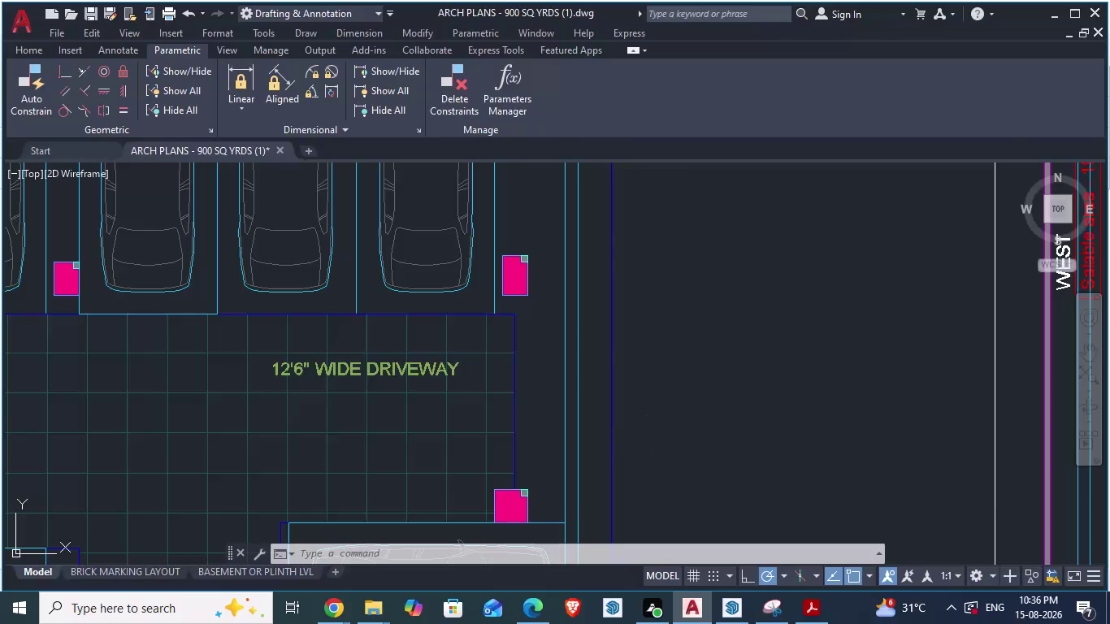
Glance at the SketchUp model, then return to the AutoCAD parking plan and zoom in.
key(alt+Tab)
key(alt+Tab)
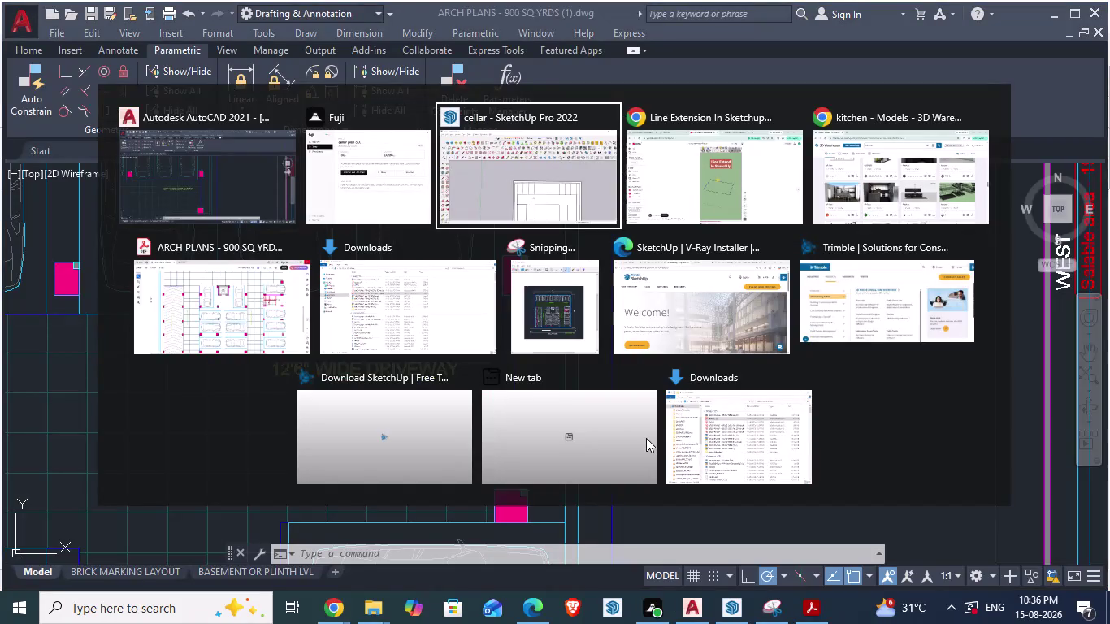
scroll(down, 3)
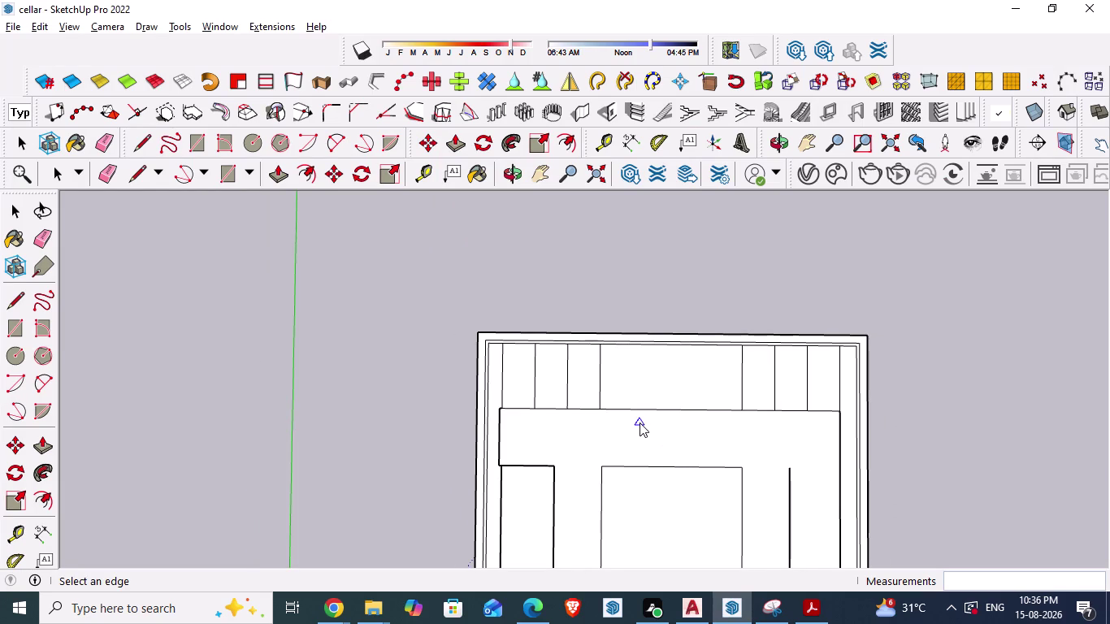
key(alt+Tab)
scroll(down, 3)
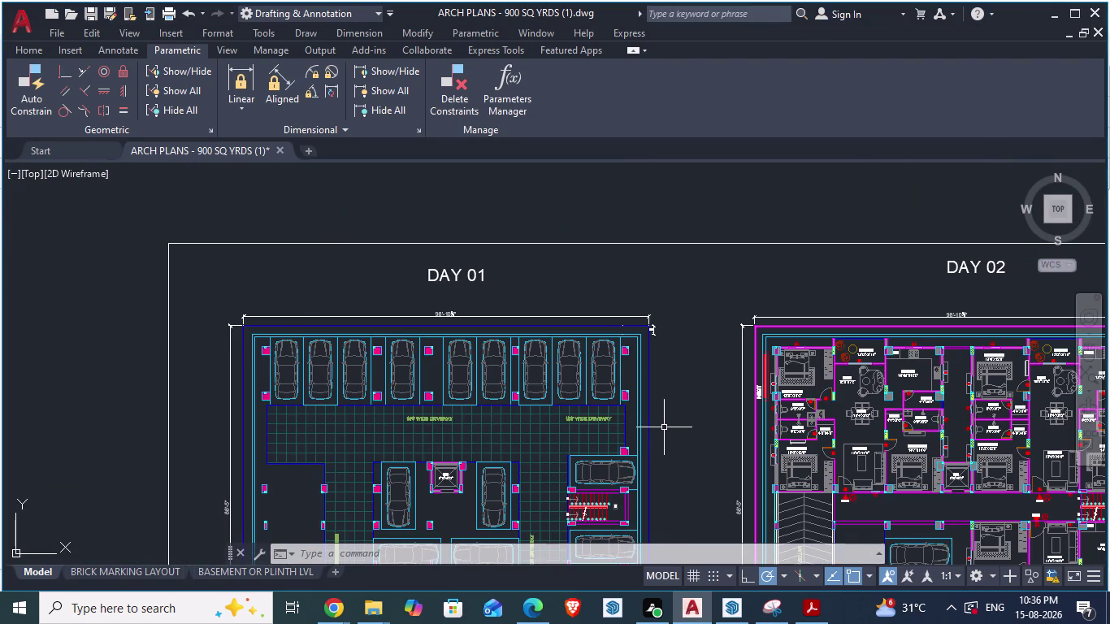
scroll(up, 3)
scroll(down, 3)
scroll(up, 3)
scroll(up, 3)
Read the 2'-0" bay gap with a DA aligned dimension, then return to SketchUp.
text(d)
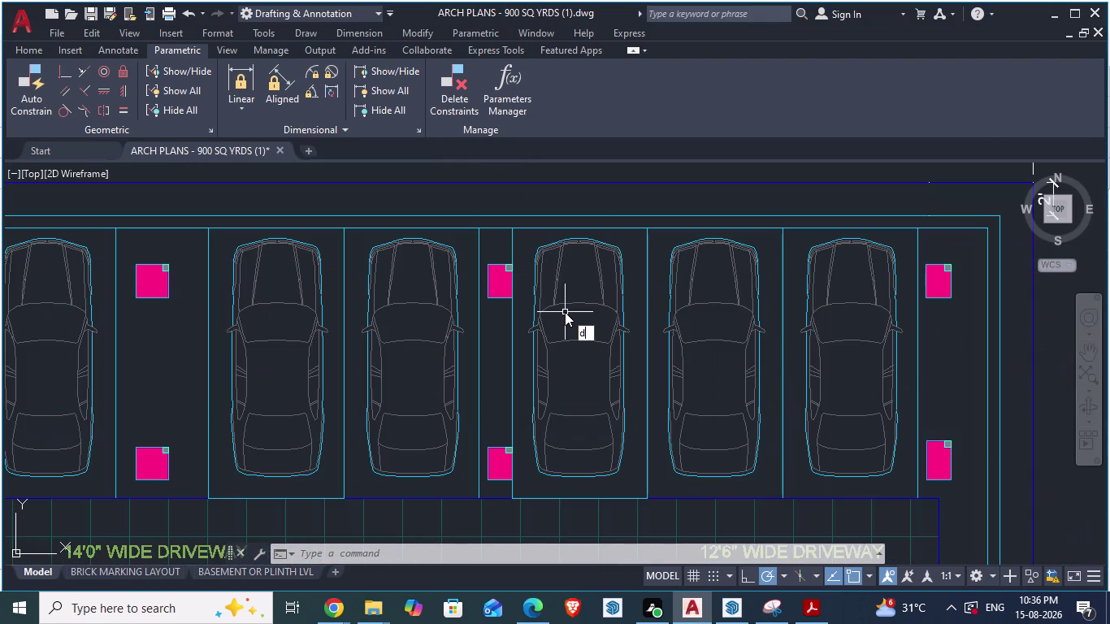
text(a)
key(Return)
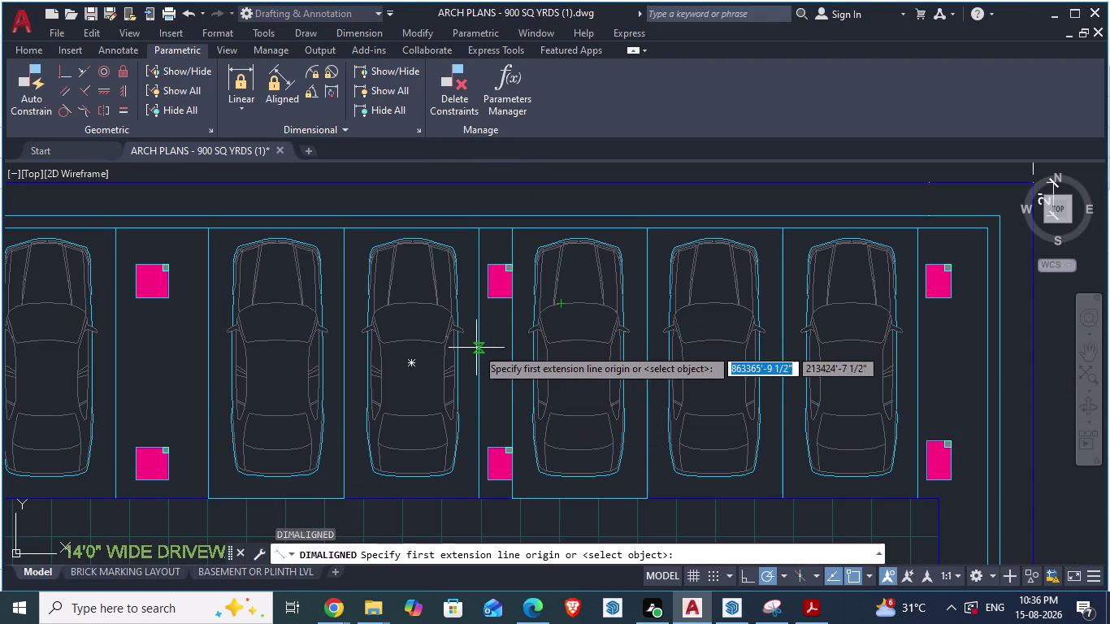
click(476, 348)
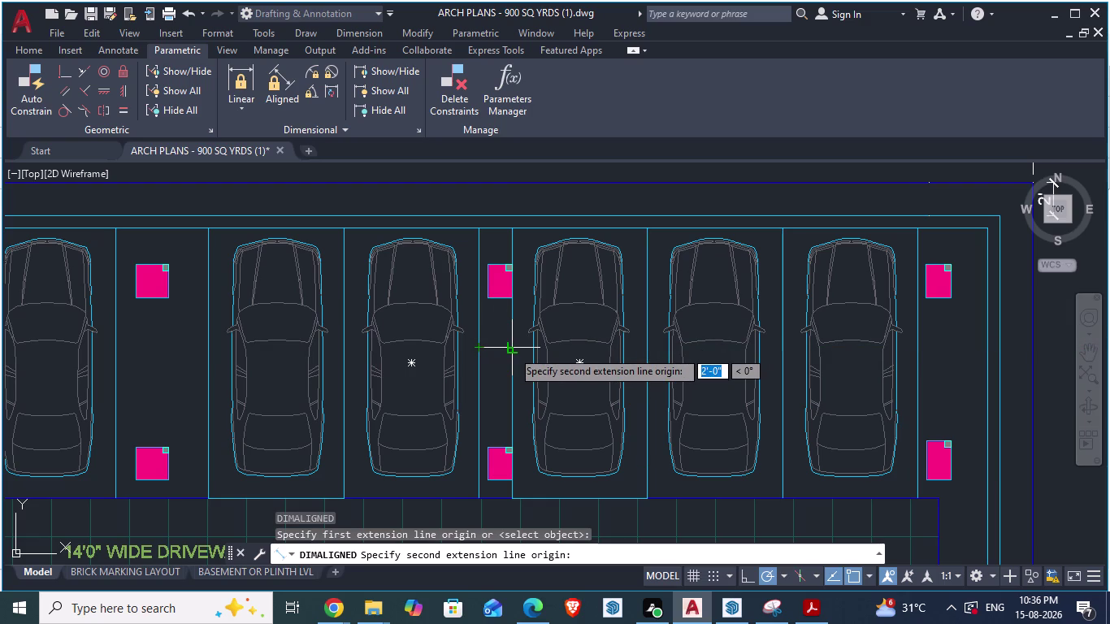
key(Escape)
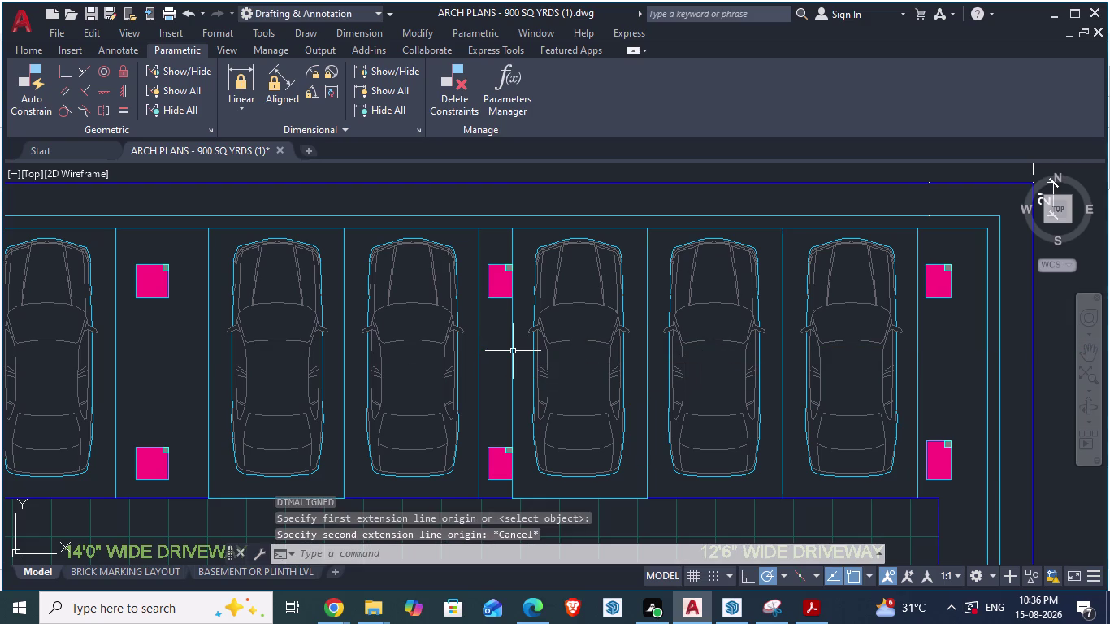
key(alt+Tab)
Inspect the bay dividing line and bay faces by selecting them, then clear the selection.
scroll(up, 3)
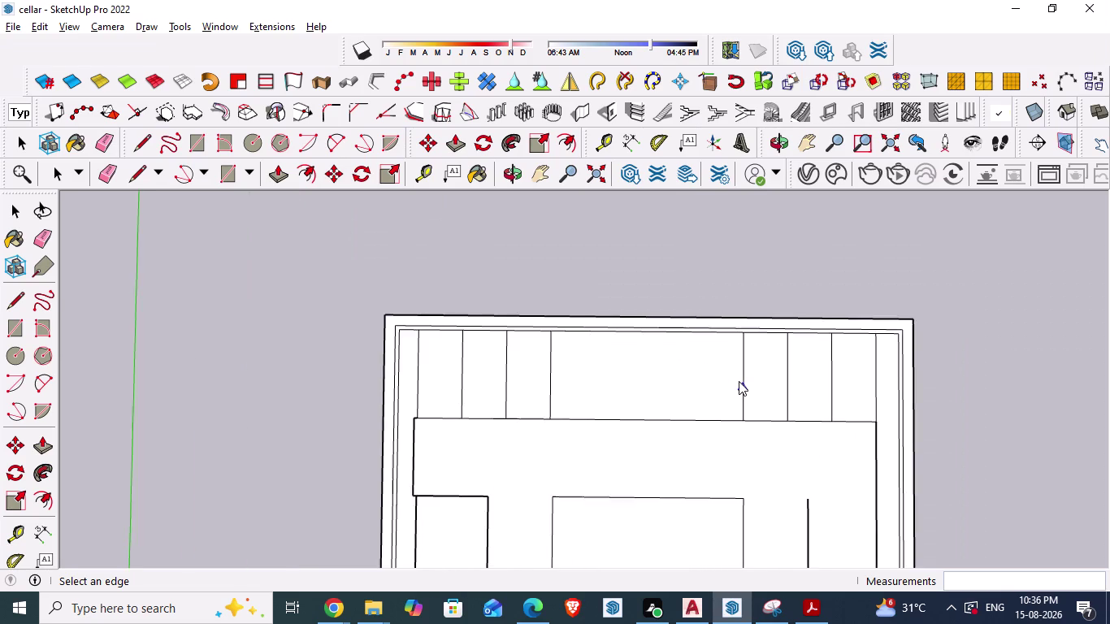
scroll(up, 3)
key(Escape)
click(744, 382)
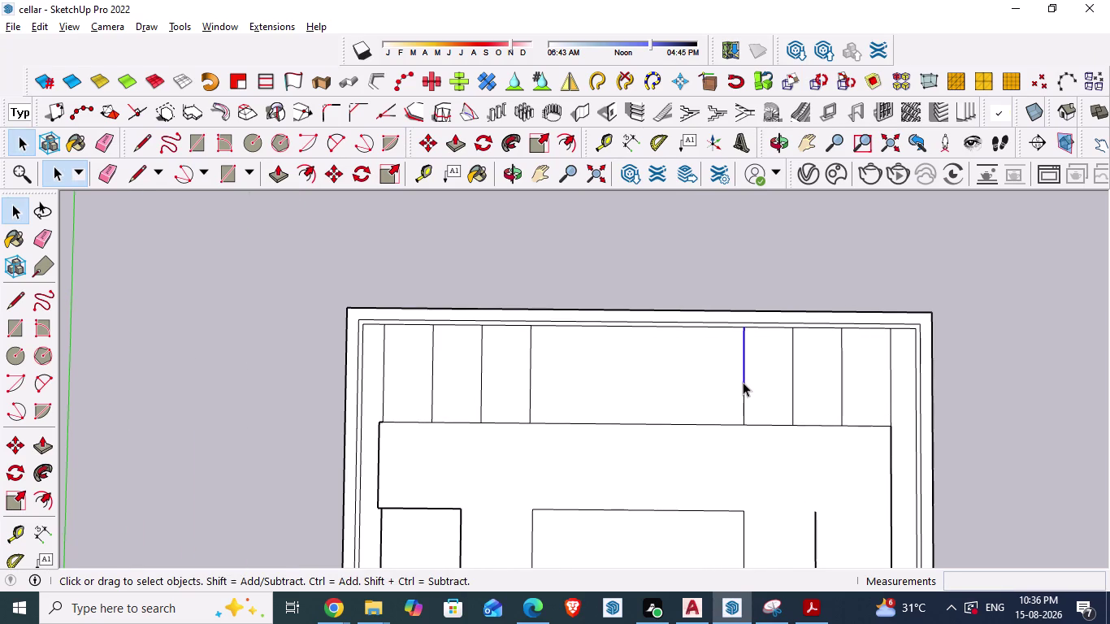
click(744, 400)
click(790, 359)
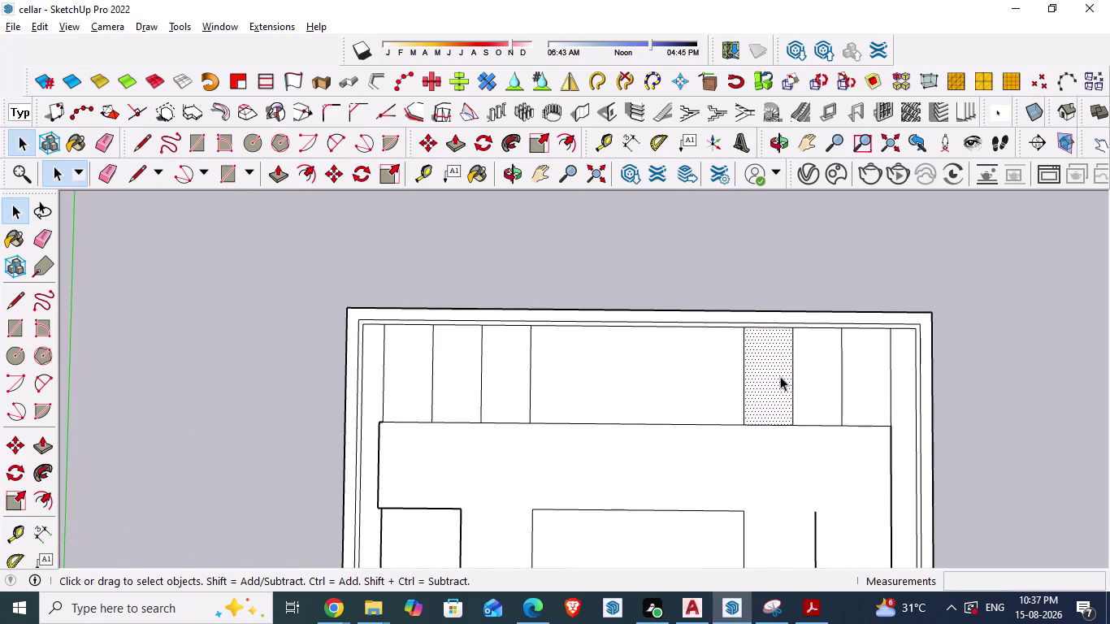
click(713, 384)
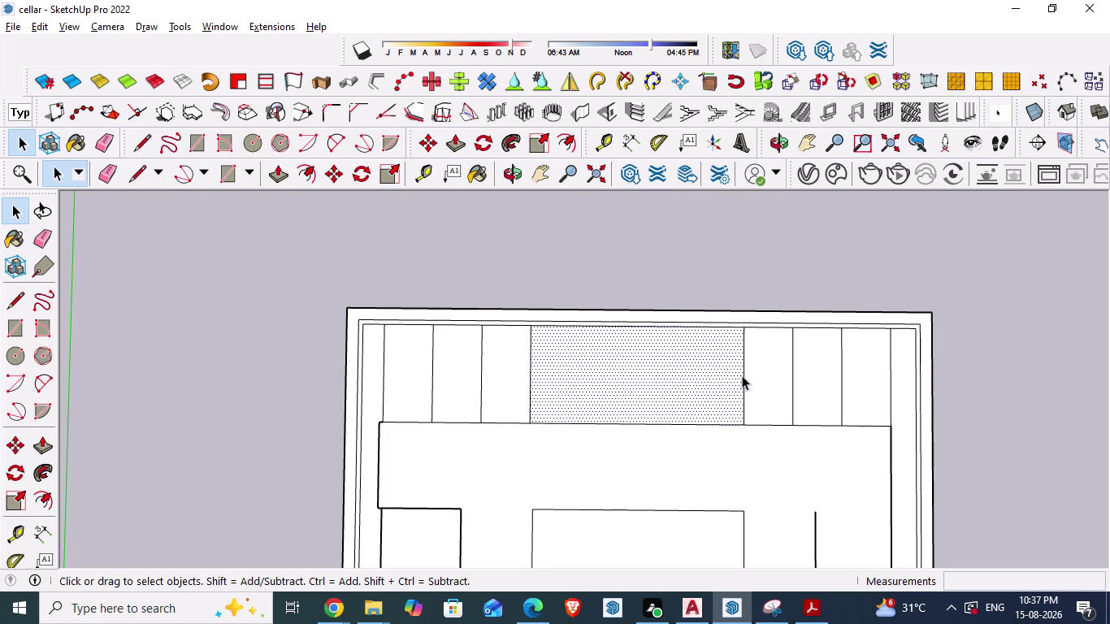
scroll(up, 3)
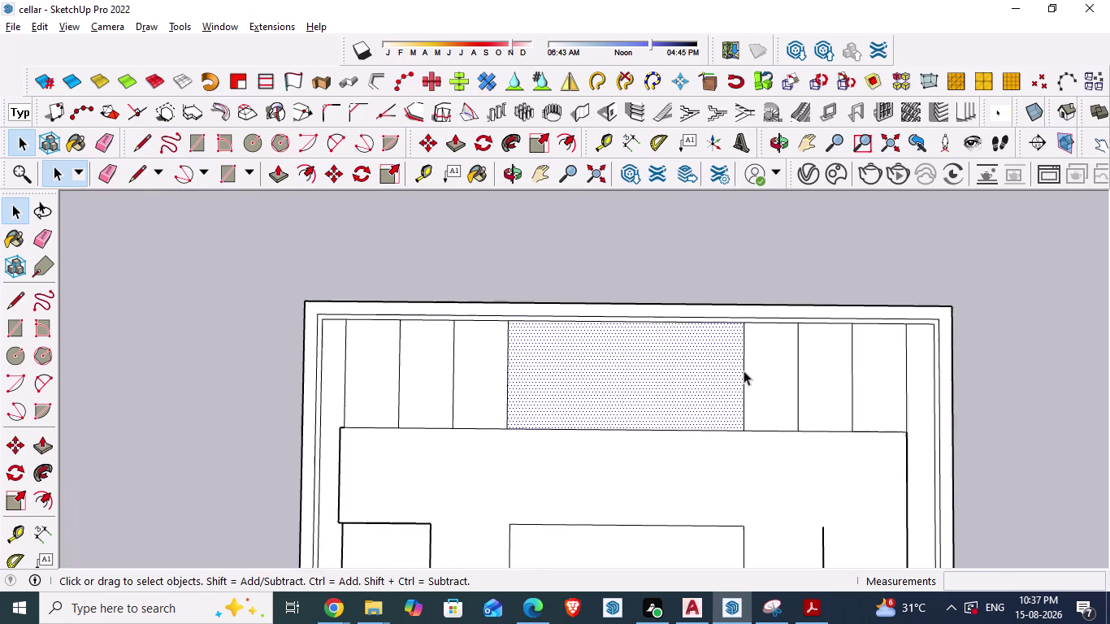
scroll(up, 3)
scroll(up, 3)
key(Escape)
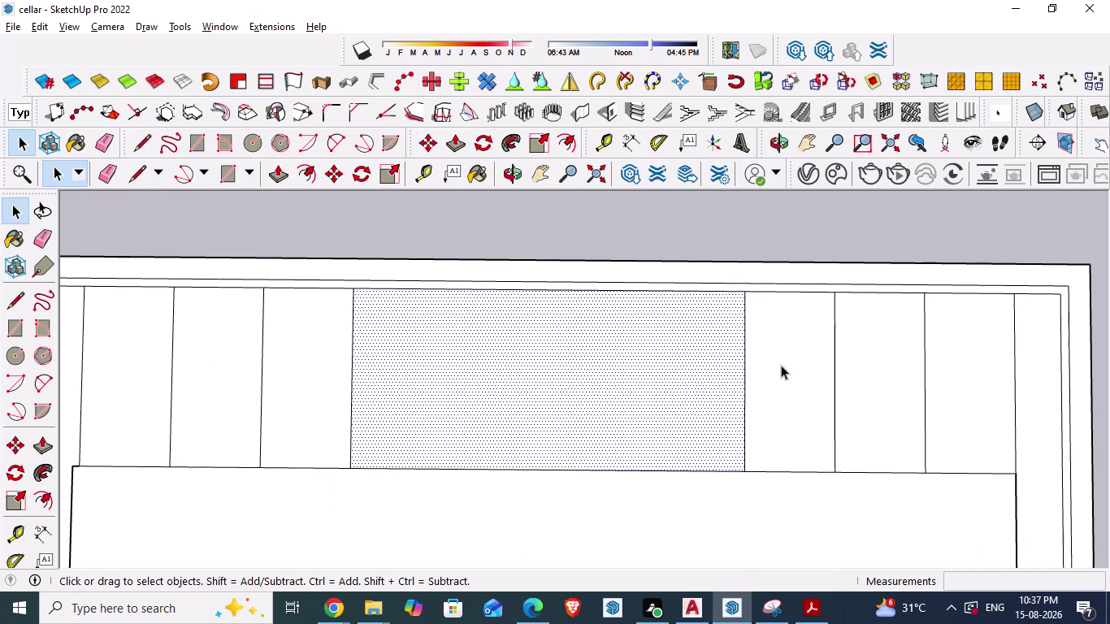
click(788, 230)
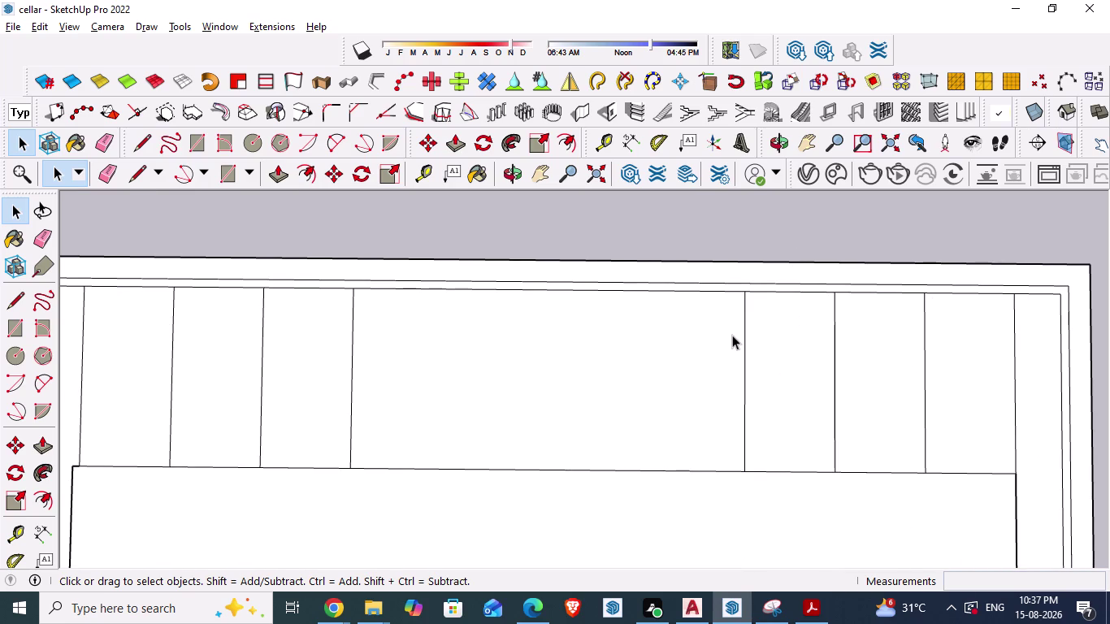
Draw a 2' line out from the bay dividing line.
key(l)
key(Return)
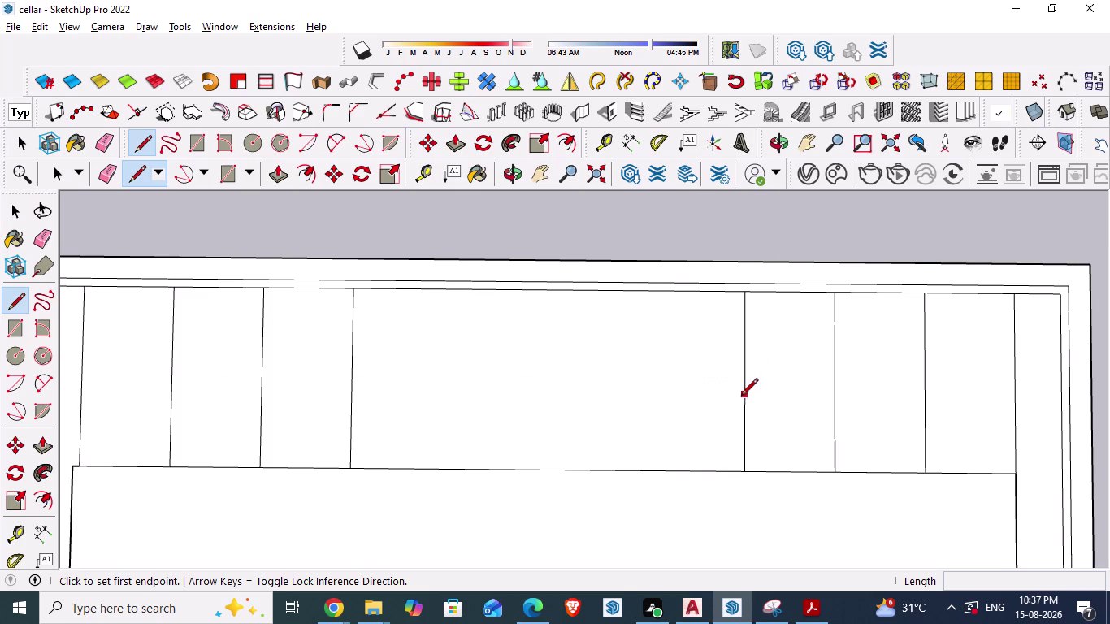
click(745, 404)
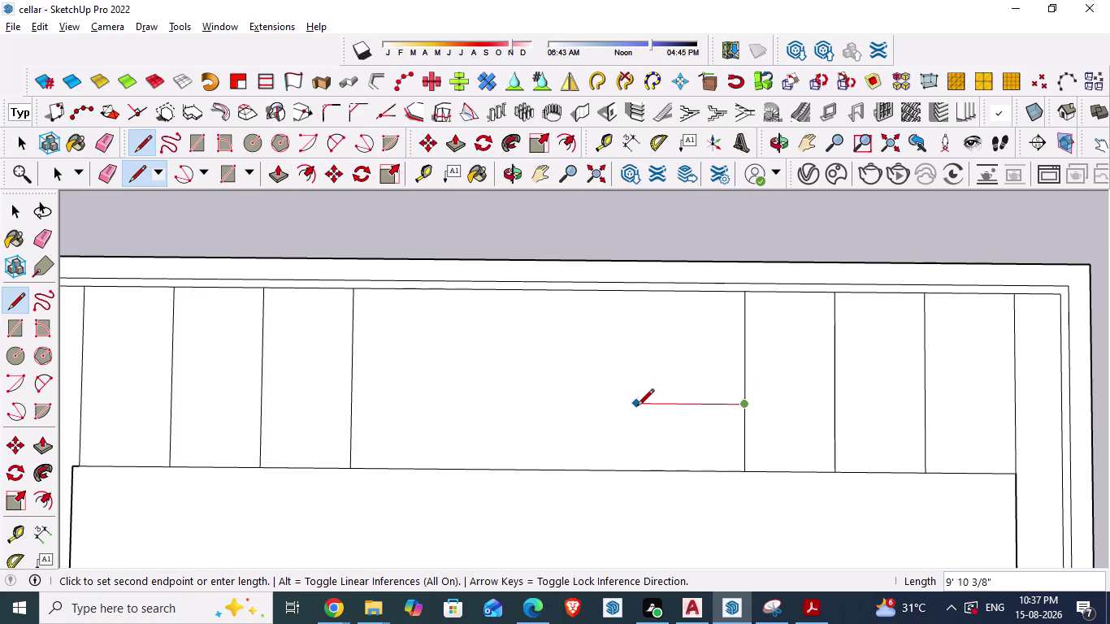
text(2')
key(Return)
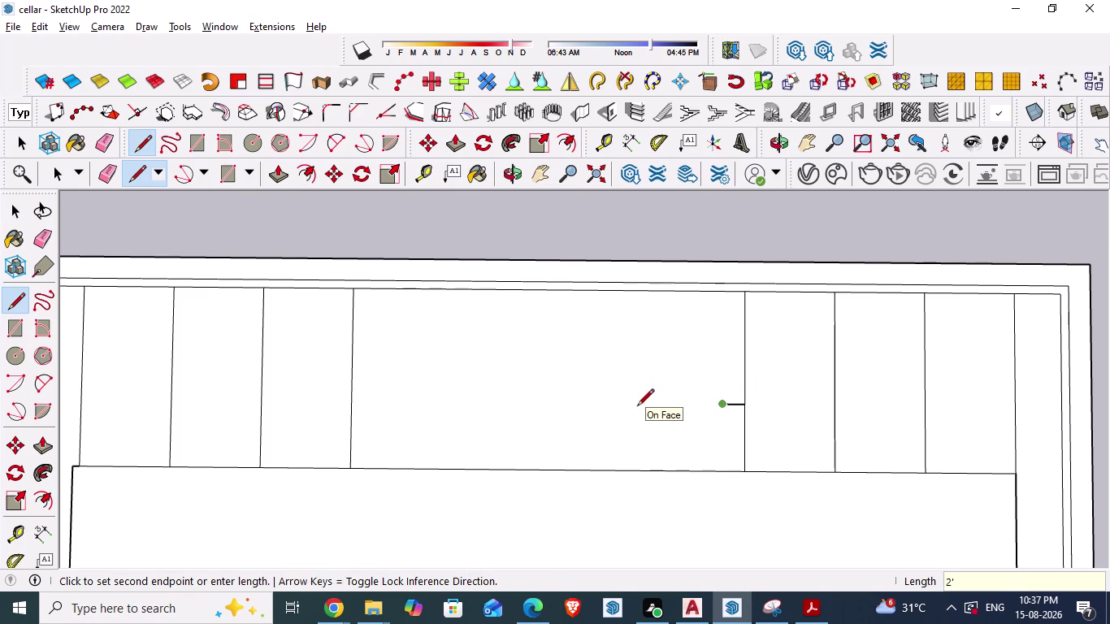
key(Escape)
Draw a vertical dividing line from the 2' stub's end to the bay's top edge.
scroll(up, 3)
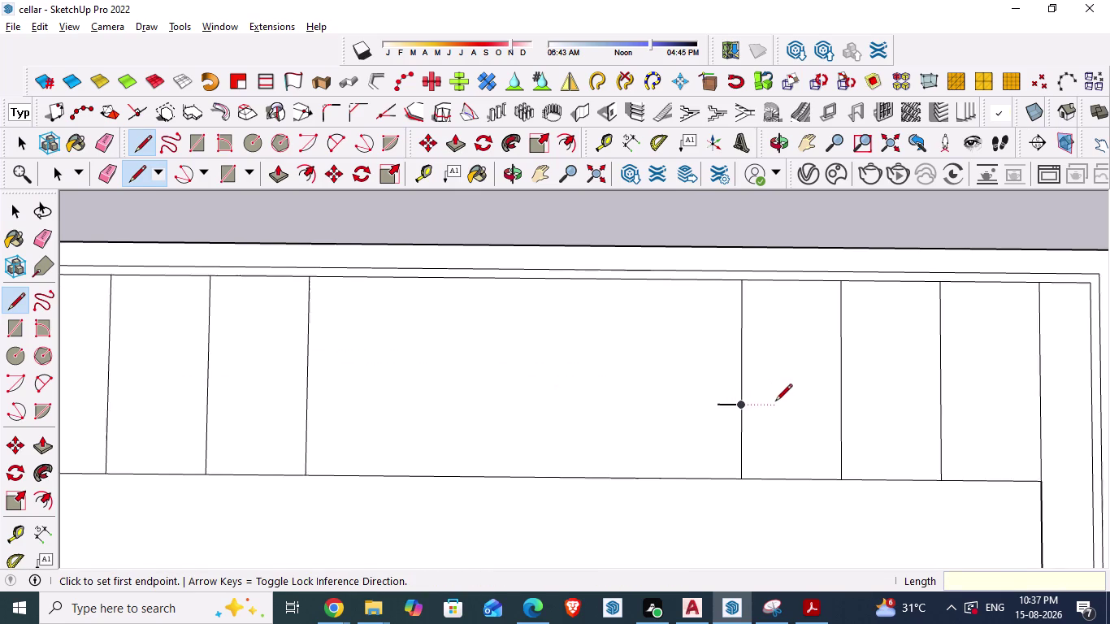
scroll(up, 3)
key(l)
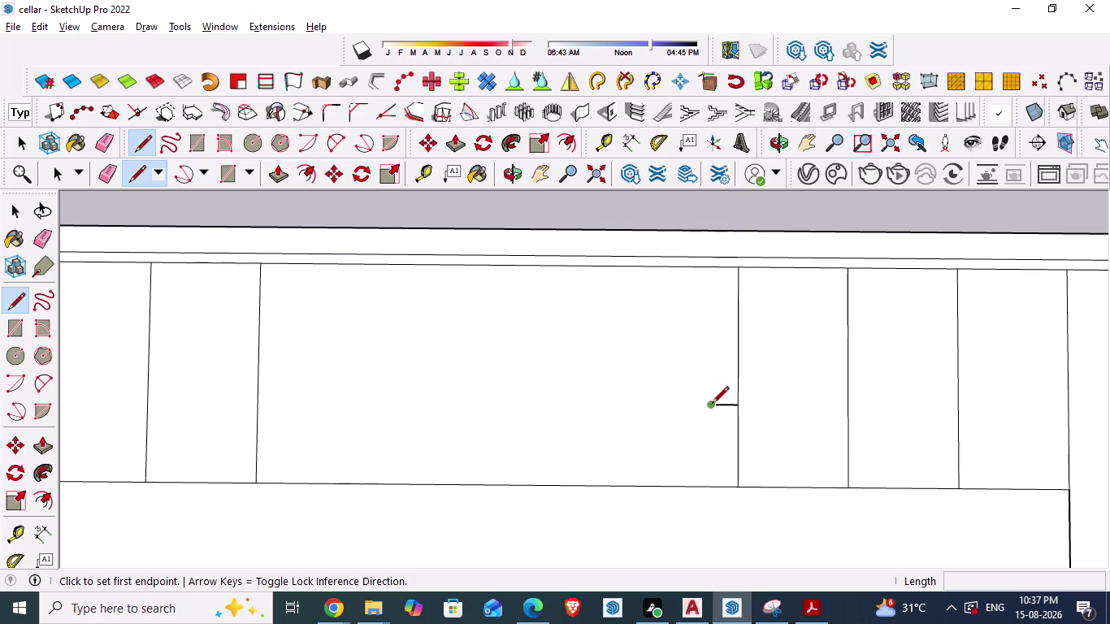
click(704, 270)
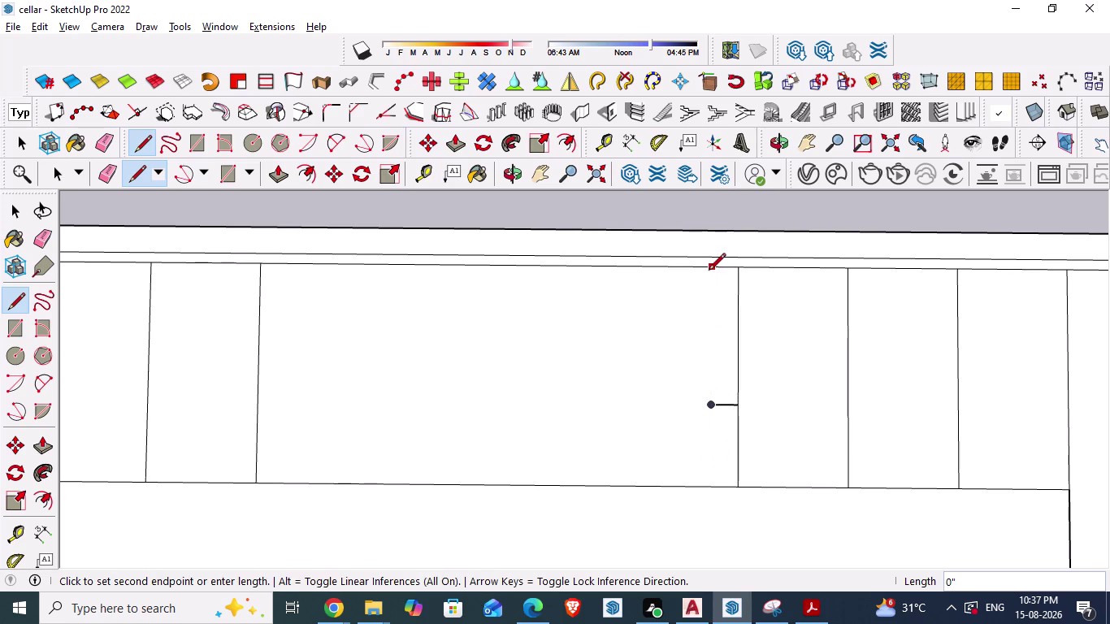
scroll(up, 3)
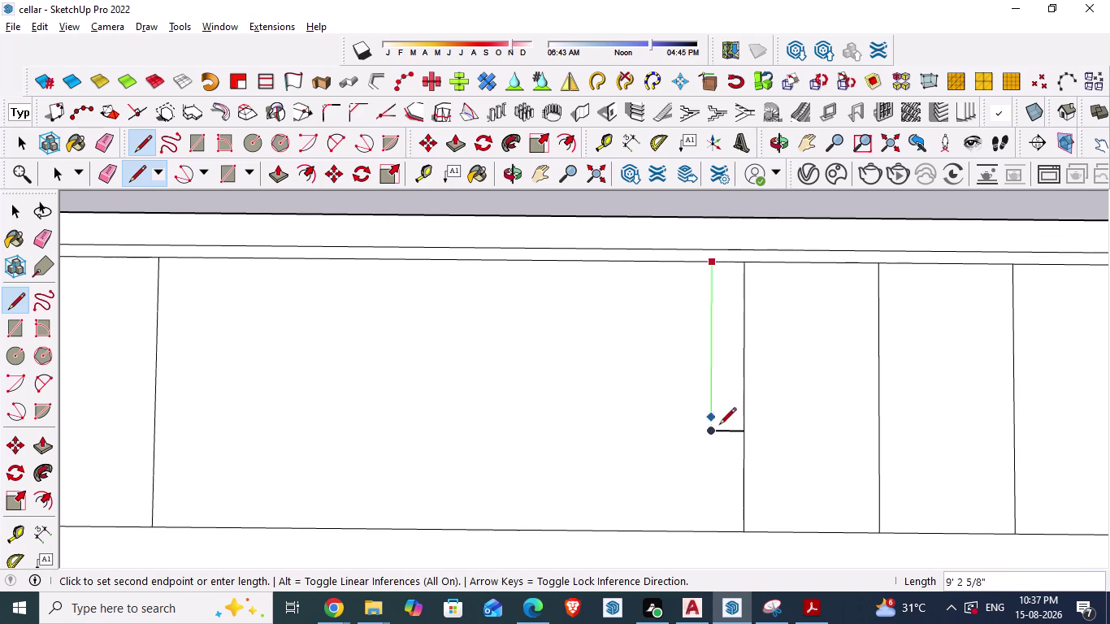
click(708, 529)
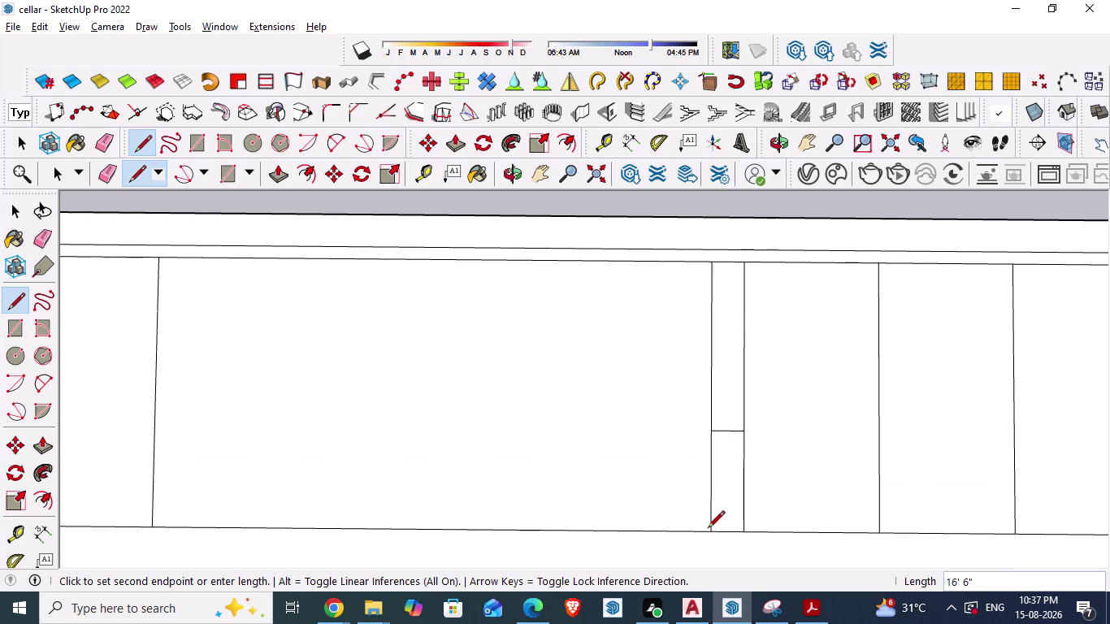
key(Escape)
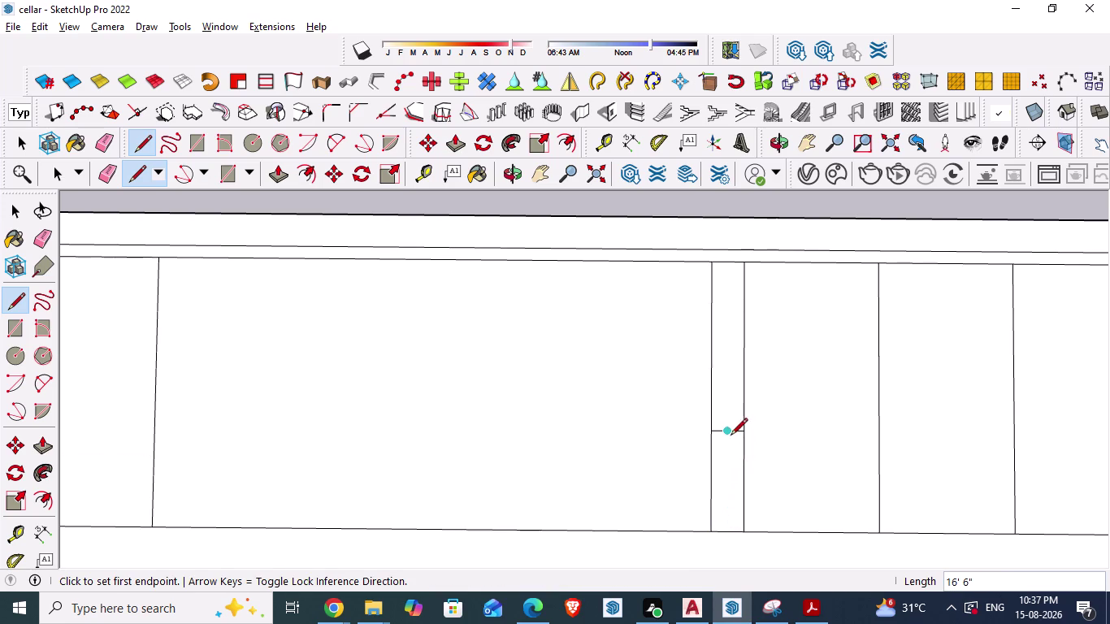
Delete the leftover short stub line and save the model.
key(space)
click(723, 431)
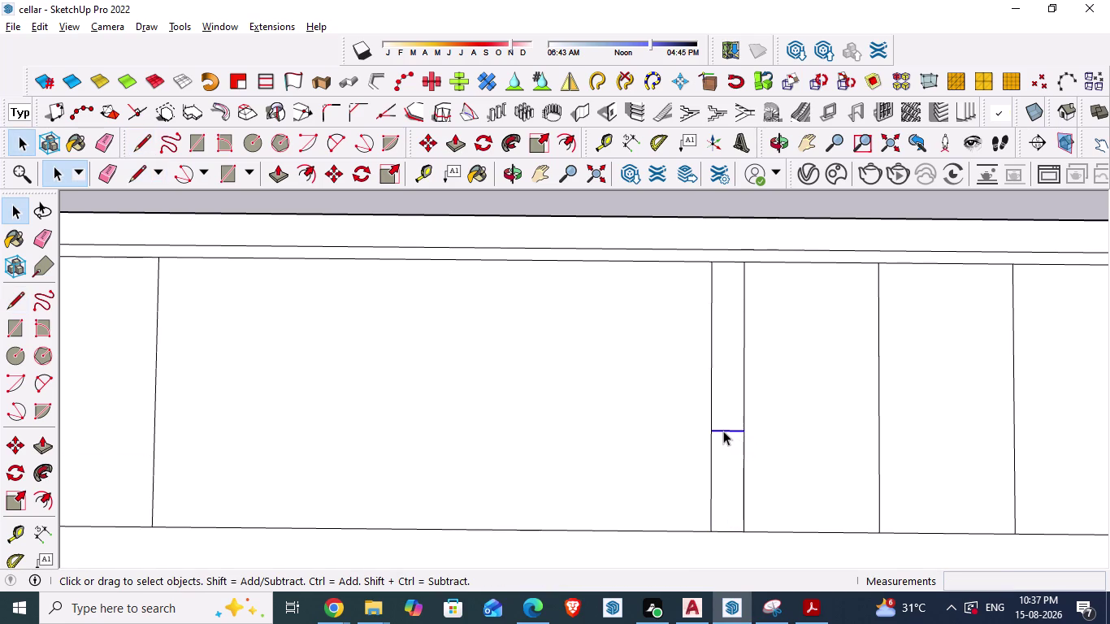
key(Delete)
scroll(down, 3)
scroll(down, 3)
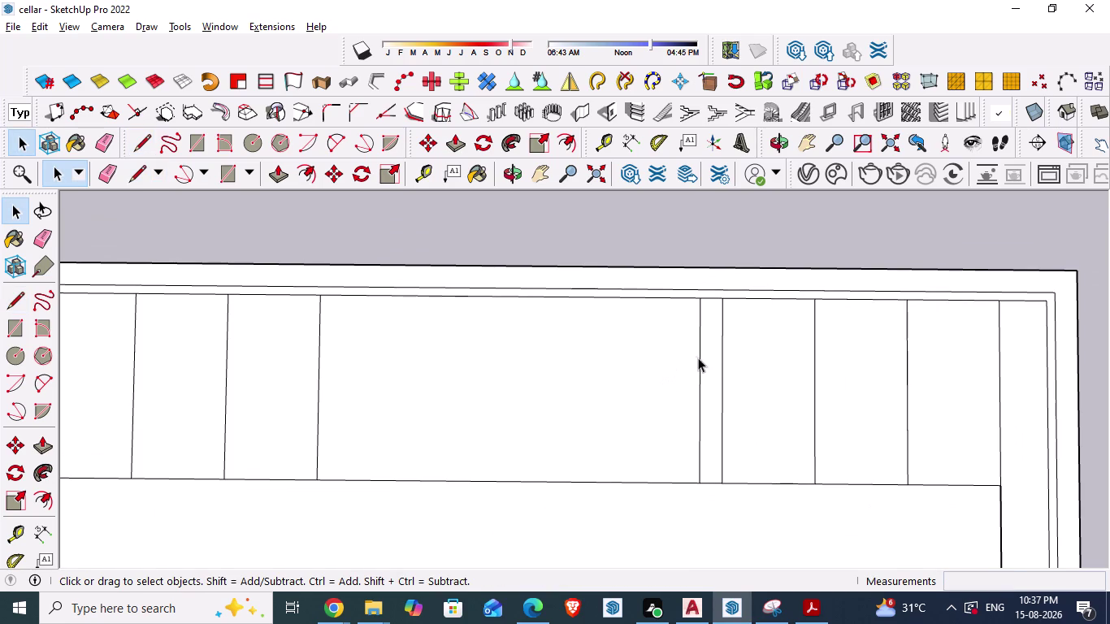
key(ctrl+s)
In AutoCAD, pick the first aligned-dimension point on the top-row bay line, then return to SketchUp.
key(alt+Tab)
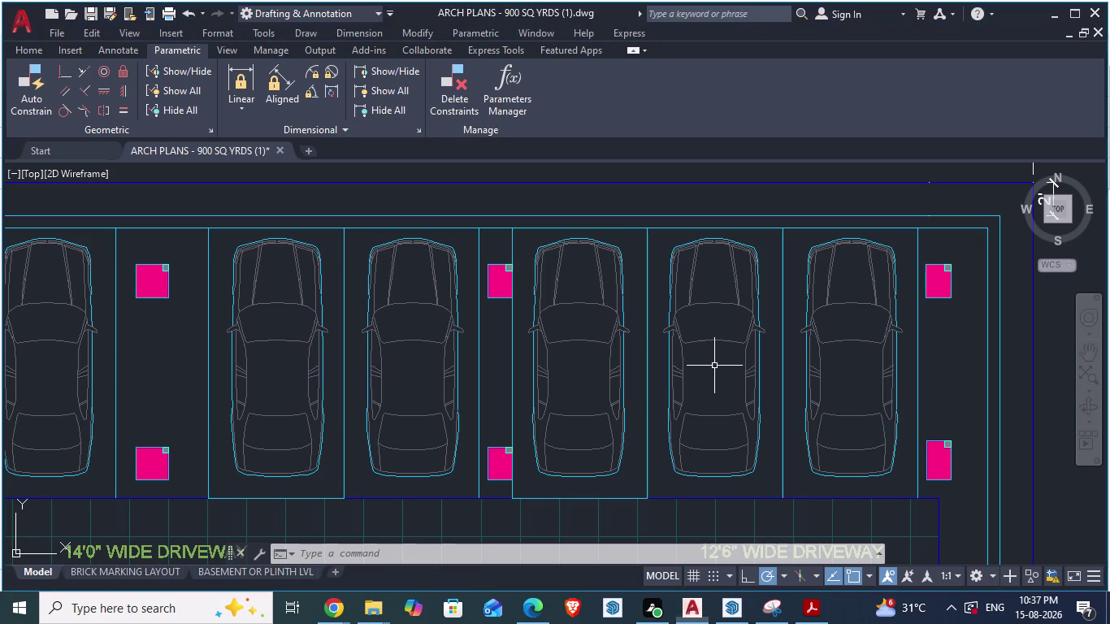
scroll(down, 3)
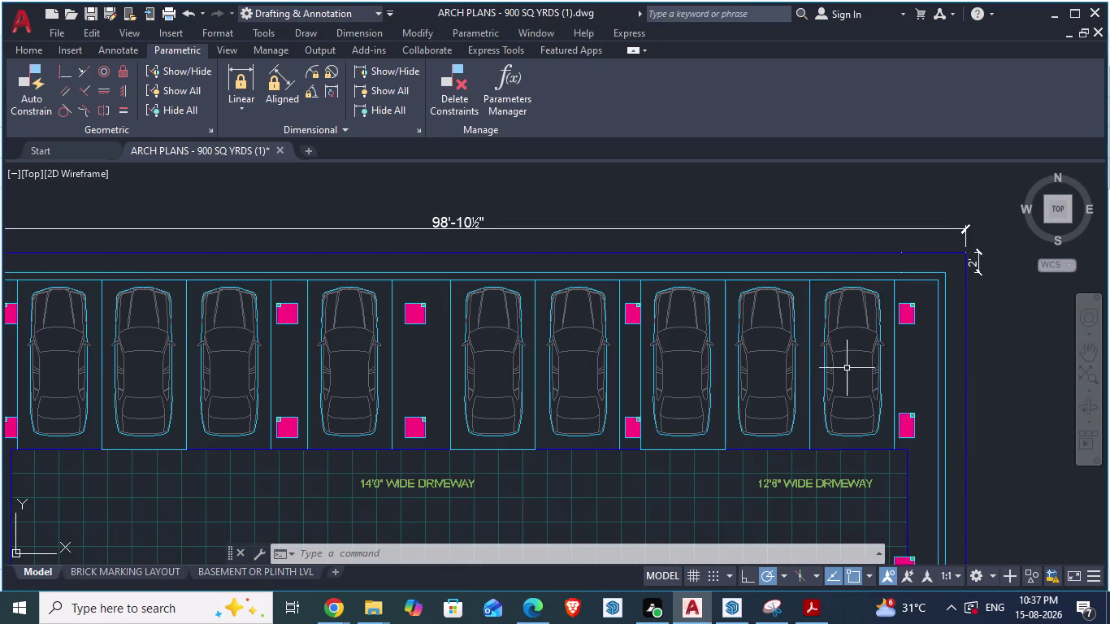
scroll(up, 3)
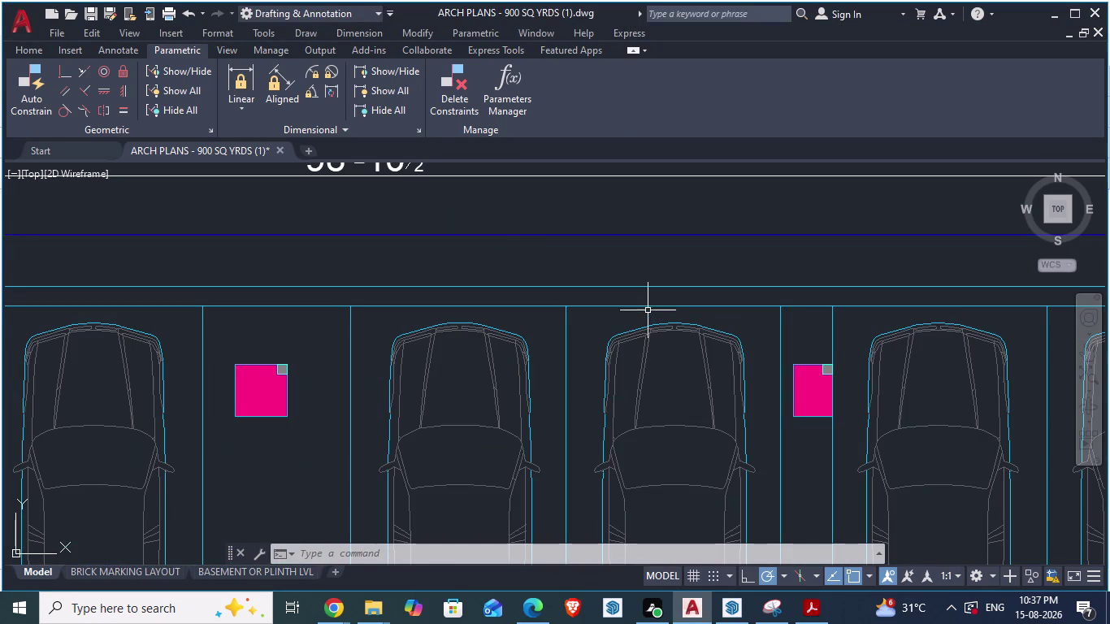
scroll(down, 3)
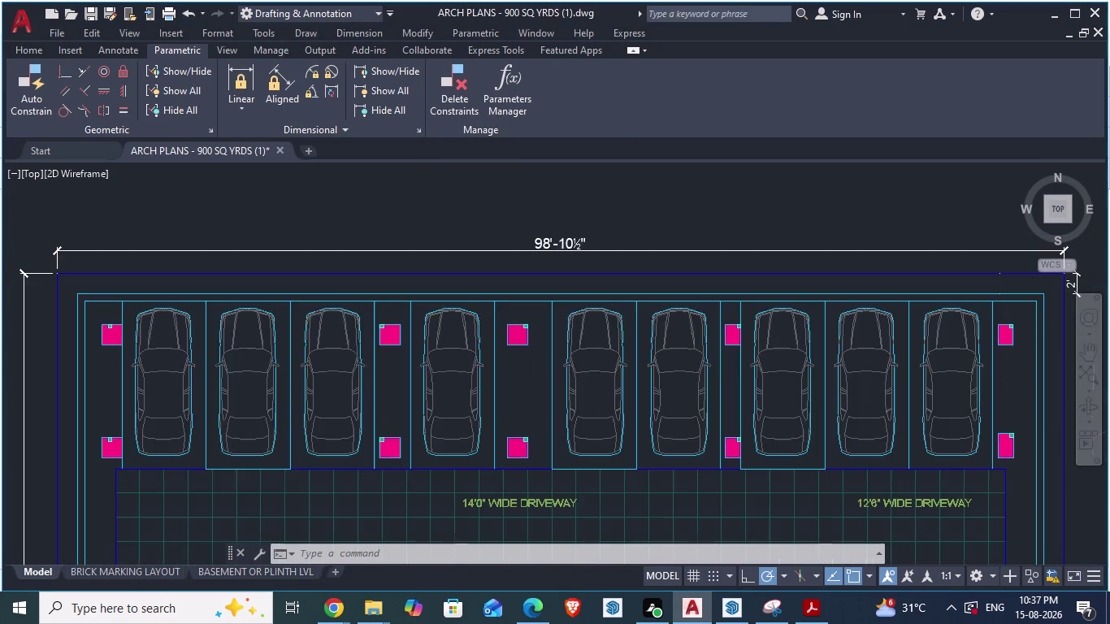
key(d)
key(a)
key(Return)
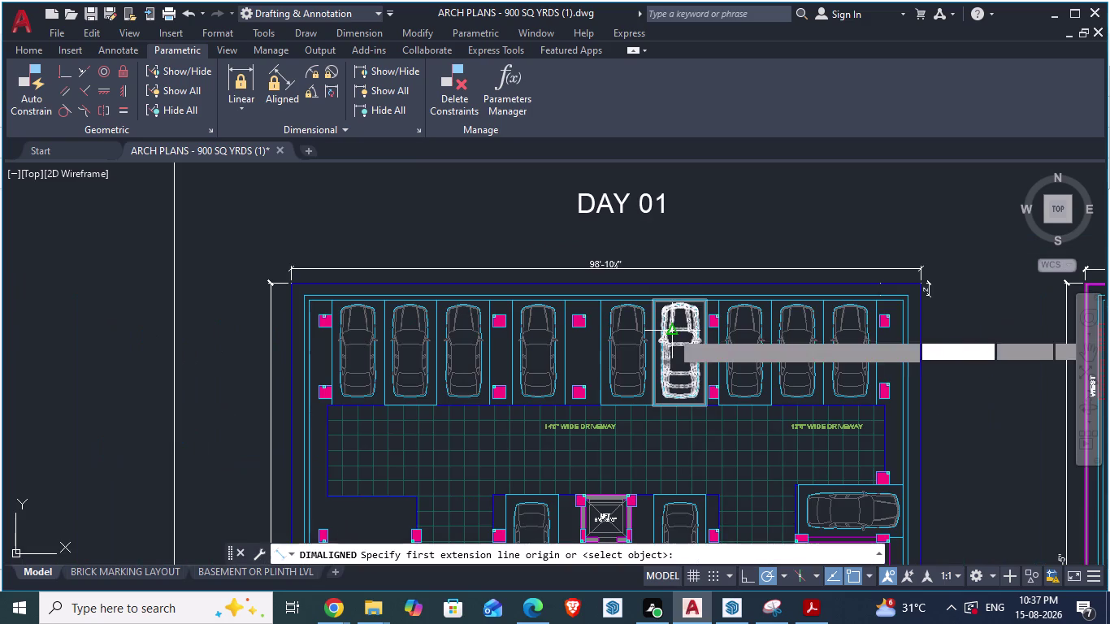
scroll(up, 3)
click(551, 261)
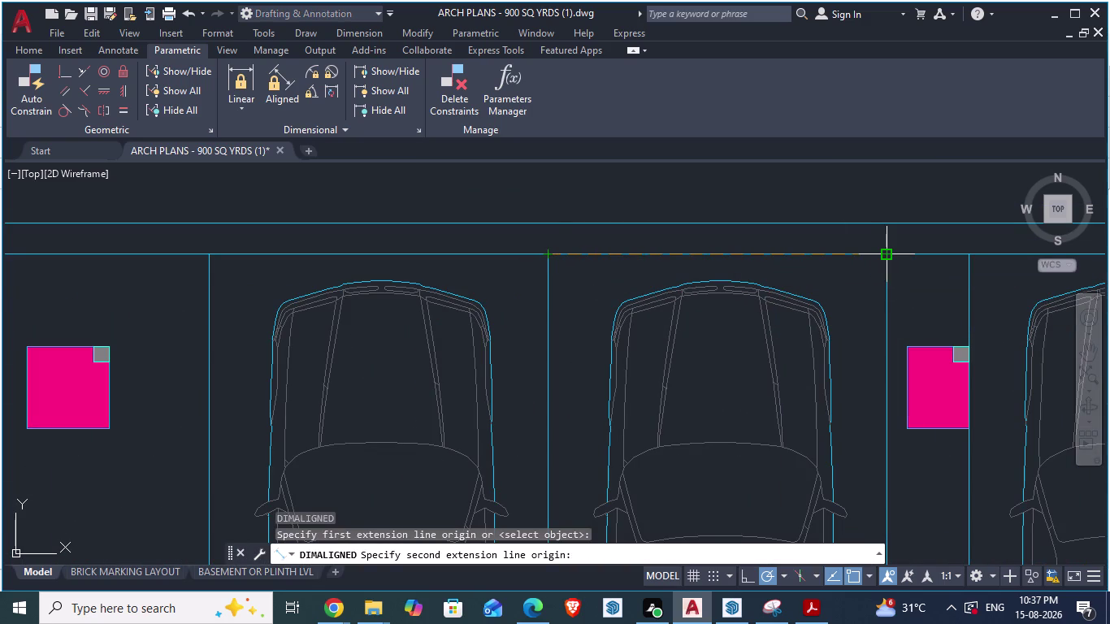
key(alt+Tab)
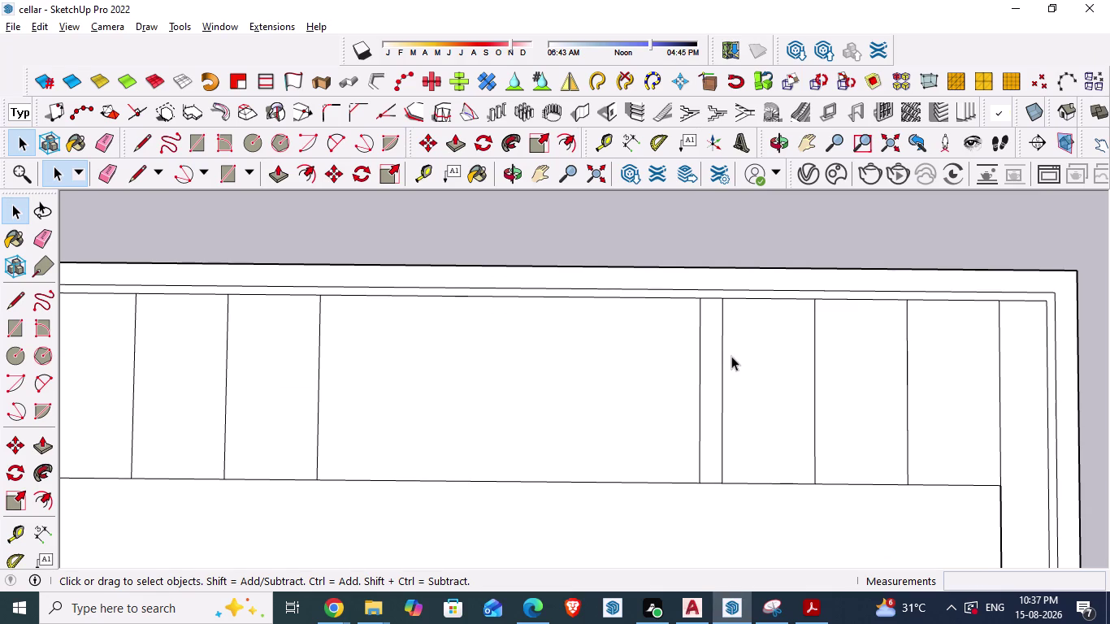
Place two Tape Measure guides, each offset 8'3", leftward from the bay line.
key(t)
key(Return)
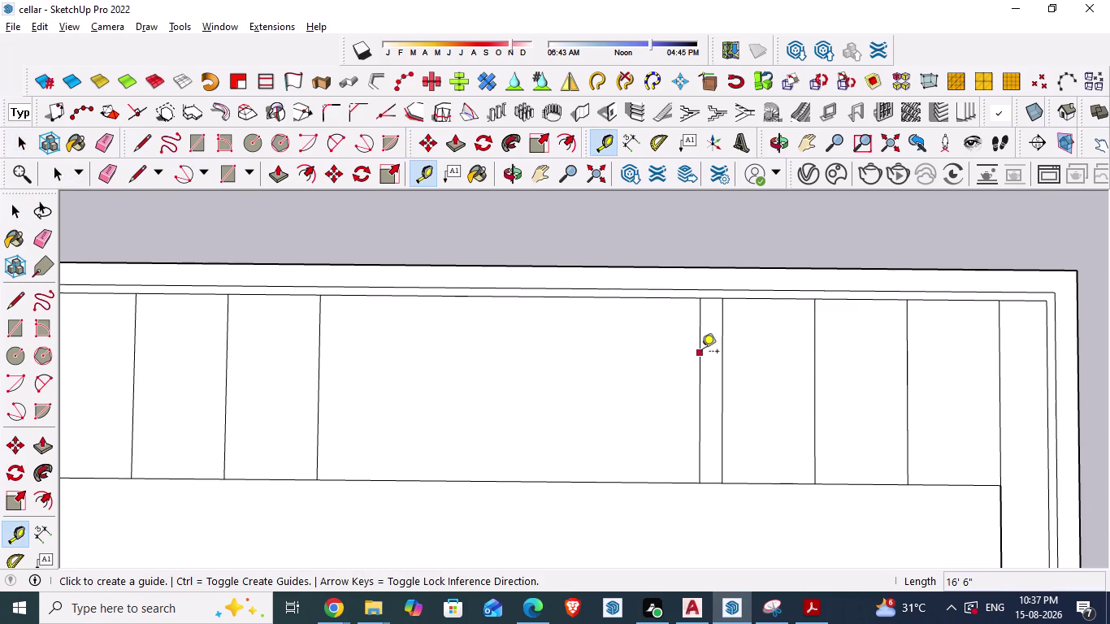
click(701, 353)
text(8)
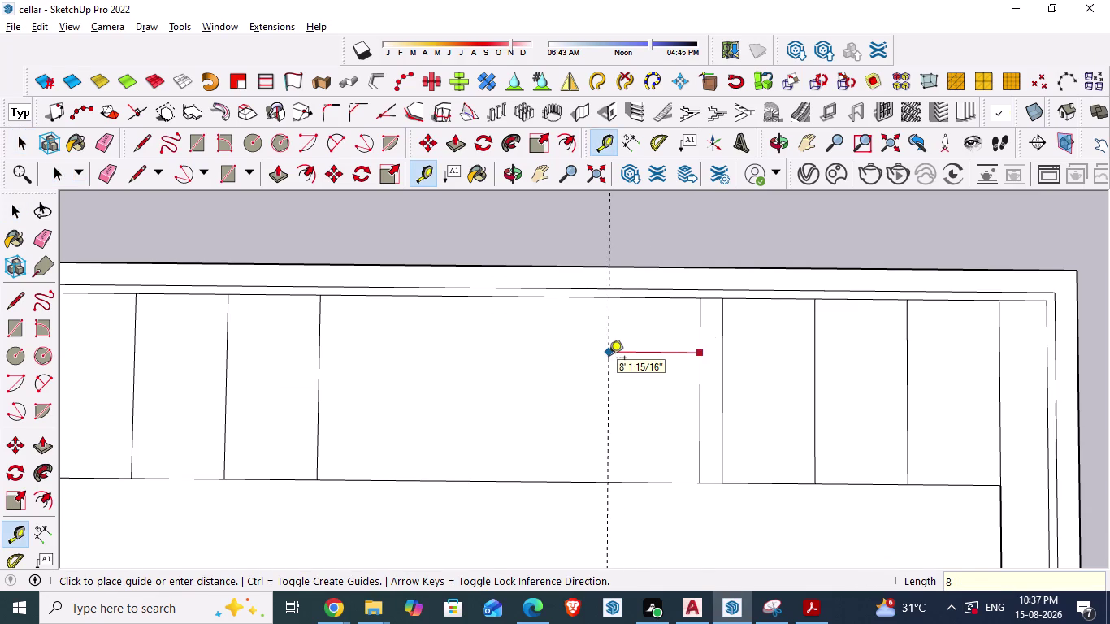
text('3)
key(shift+quotedbl)
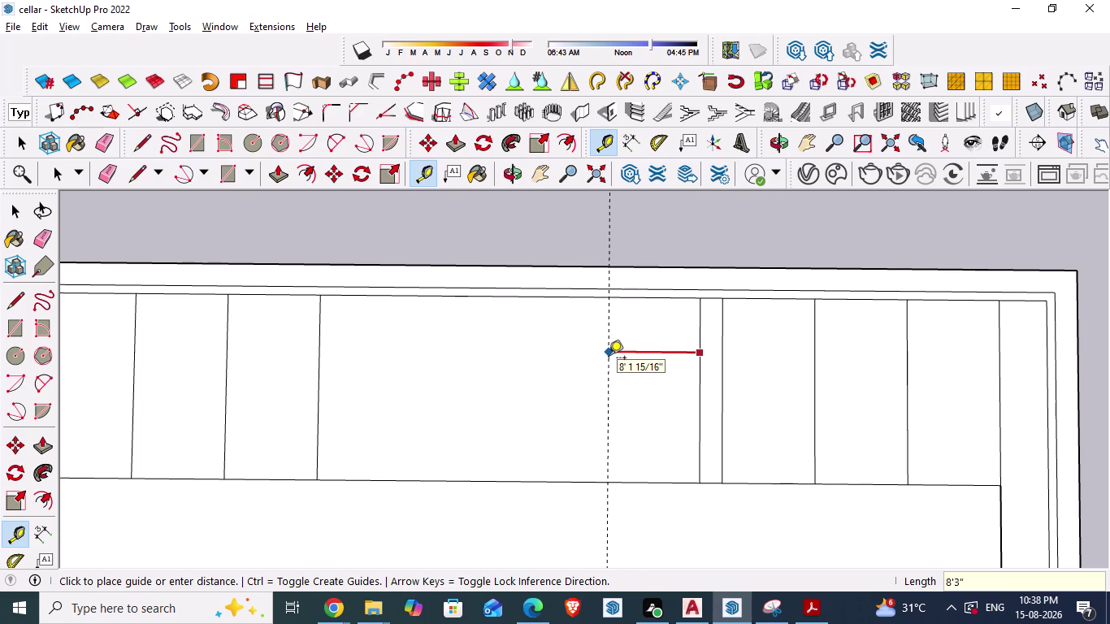
key(Return)
click(607, 360)
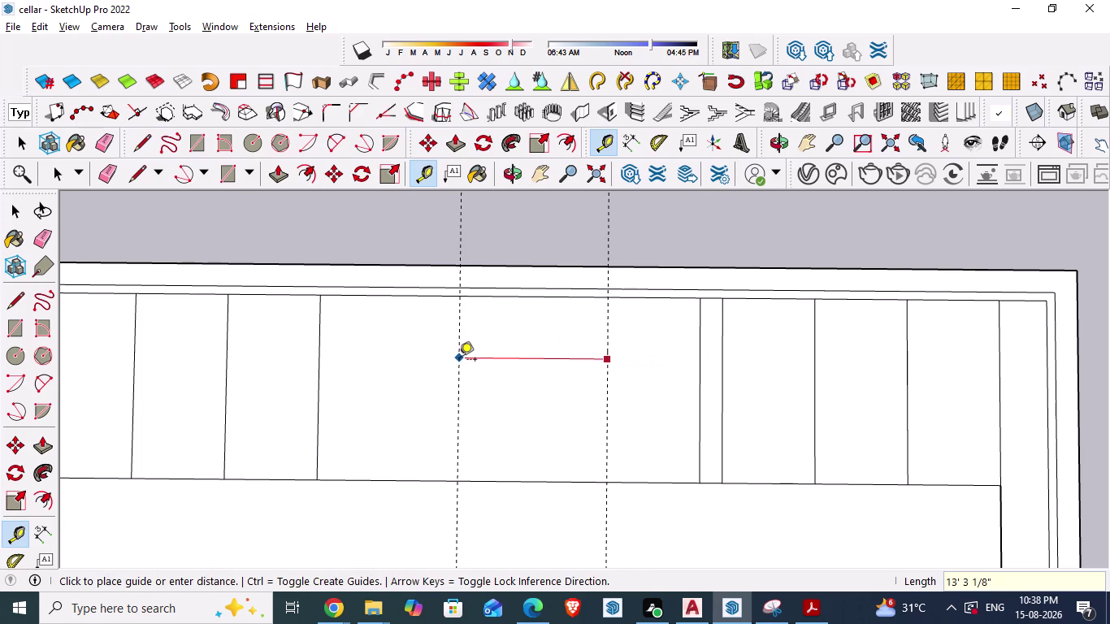
text(8'3)
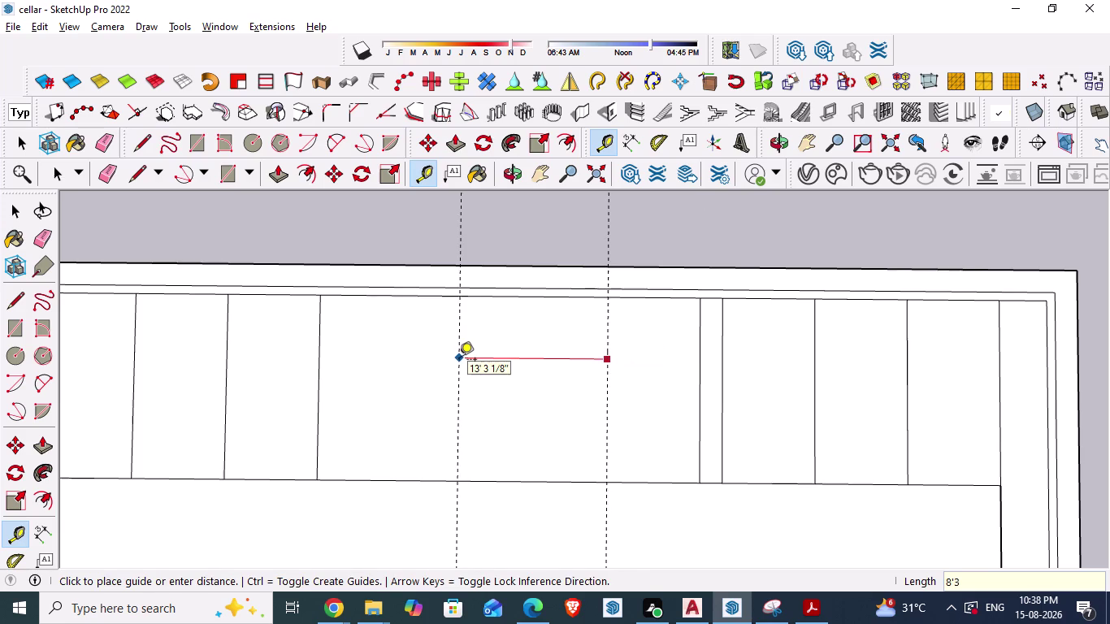
text(")
key(Return)
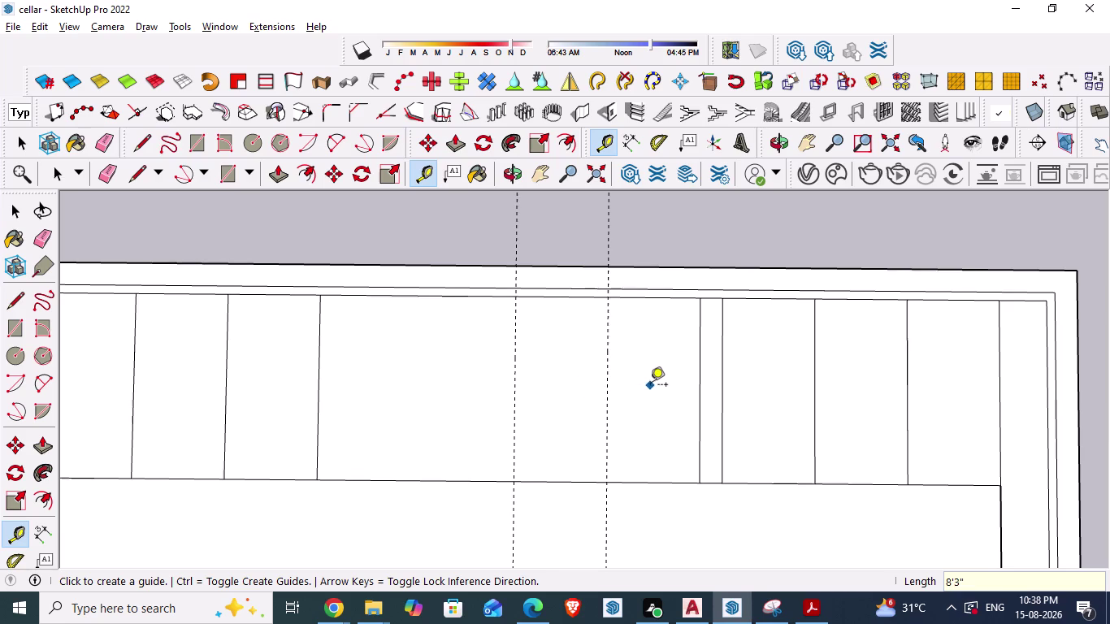
key(alt+Tab)
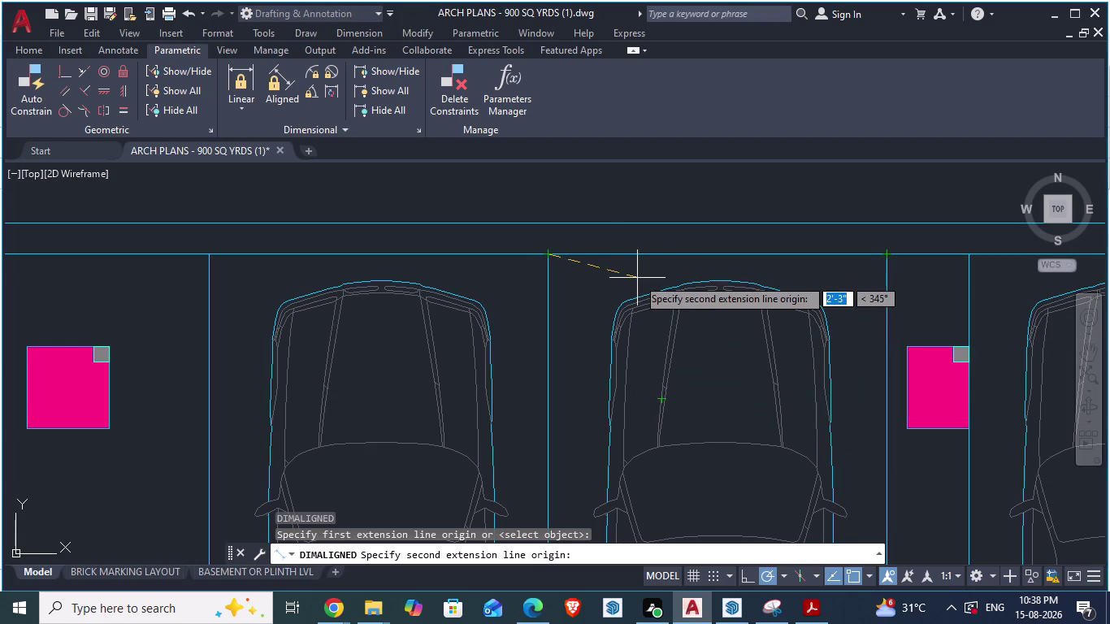
Cancel the unfinished dimension and start a new aligned dimension across the 5'-8" column gap.
key(alt+Tab)
scroll(down, 3)
key(alt+Tab)
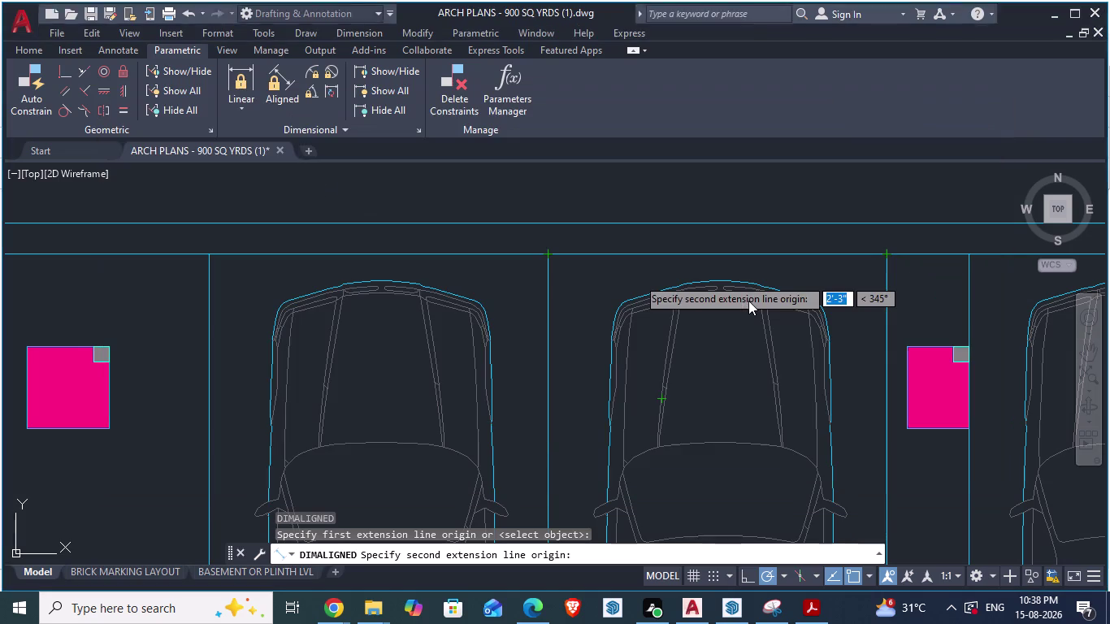
scroll(down, 3)
scroll(down, 3)
key(Escape)
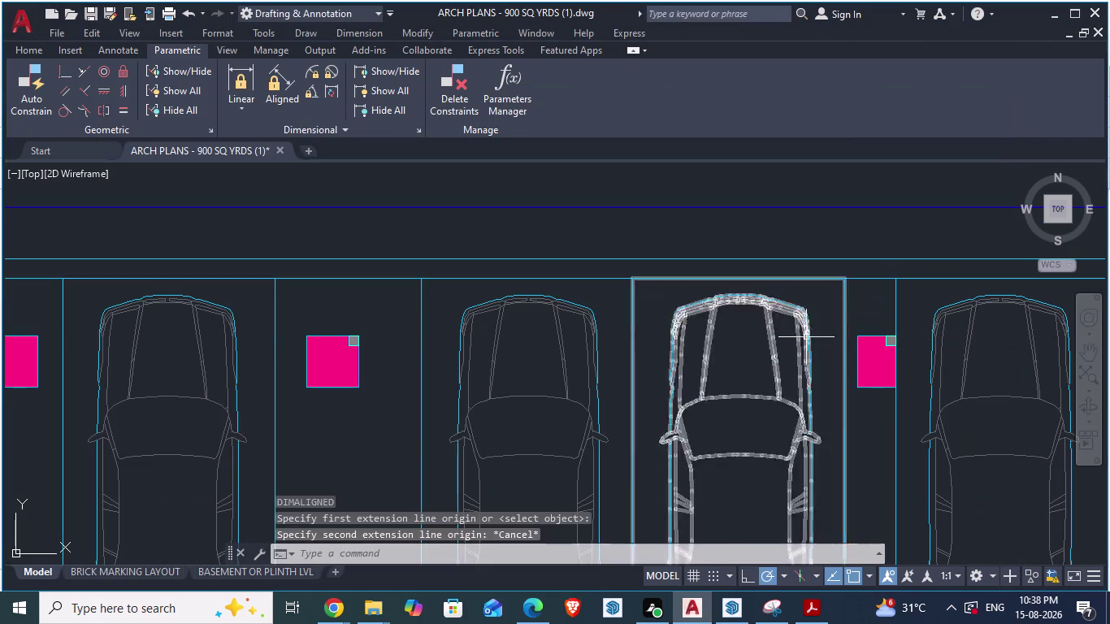
scroll(down, 3)
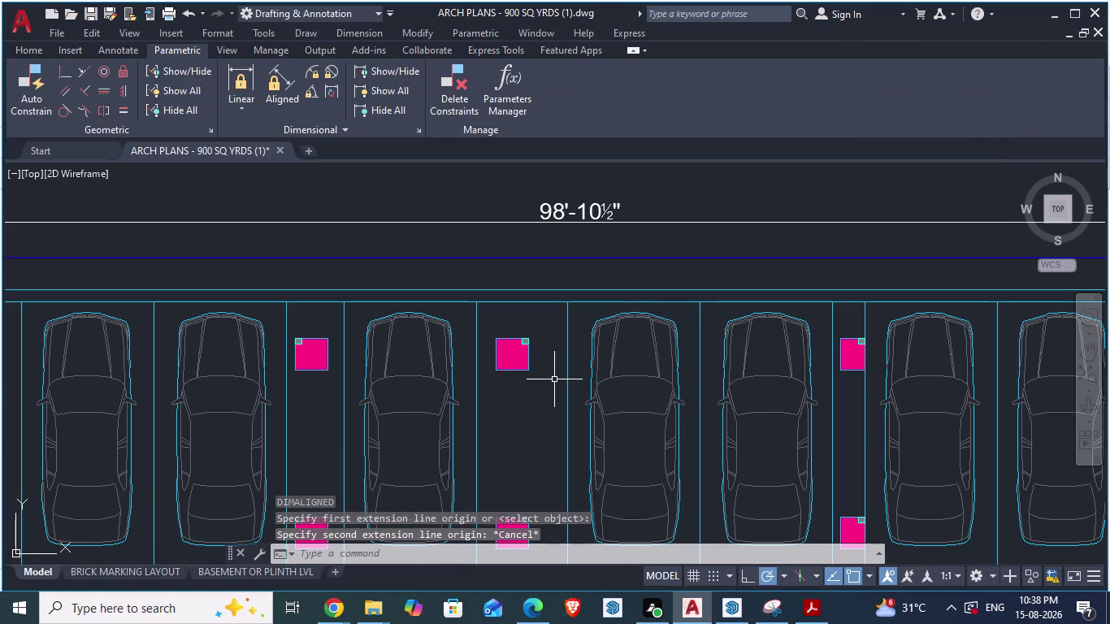
text(da)
key(Return)
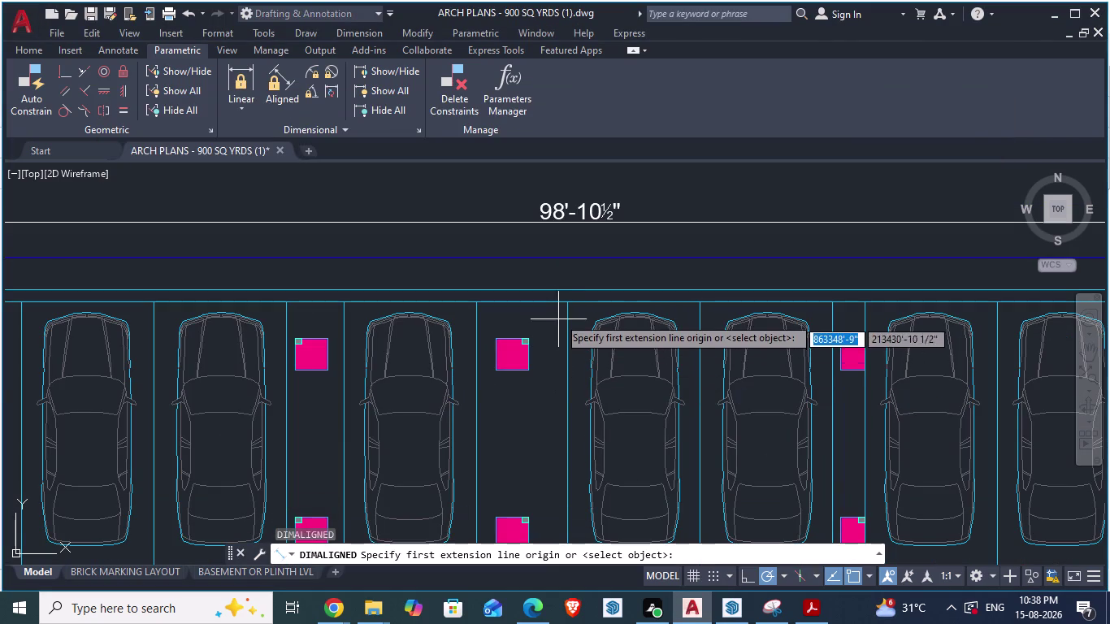
click(567, 306)
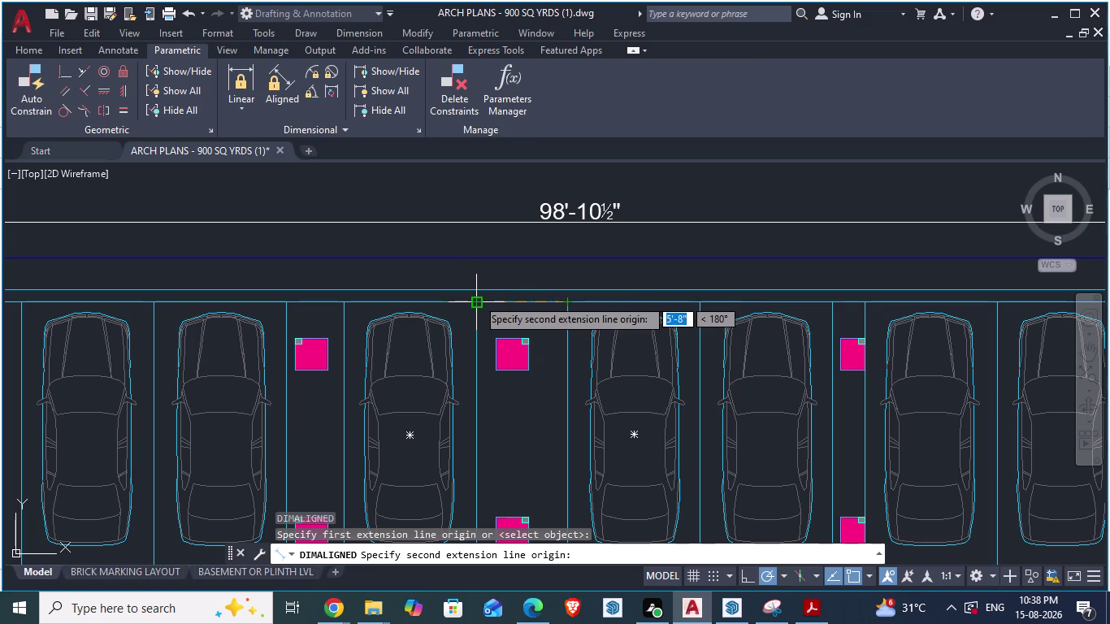
In SketchUp, add a guide 5'8" from the previous guide, then return to AutoCAD.
key(alt+Tab)
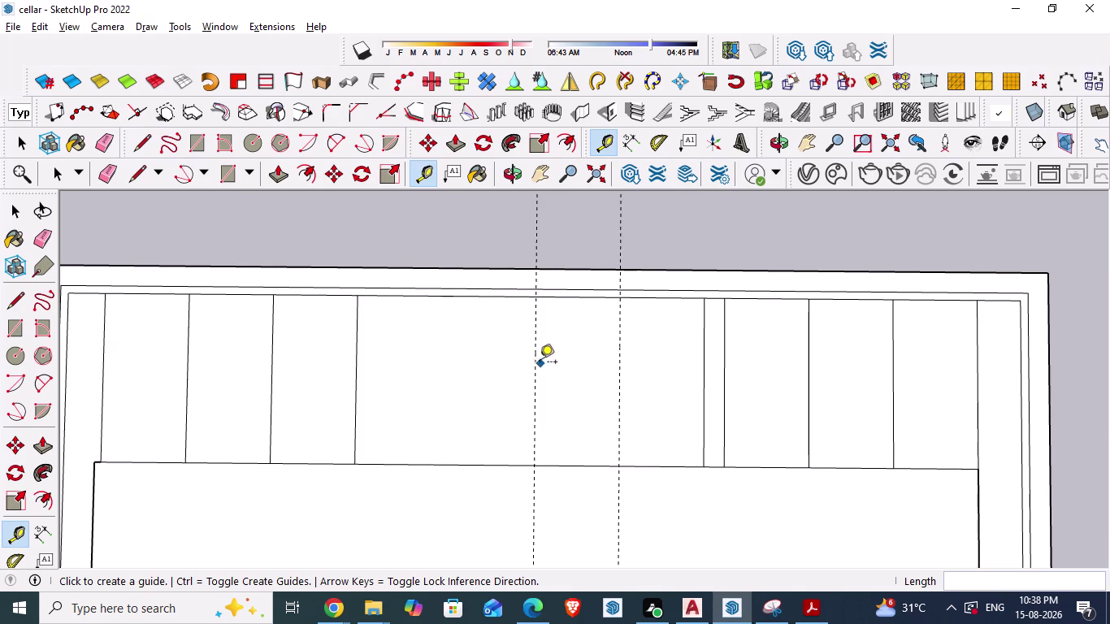
click(537, 362)
text(5')
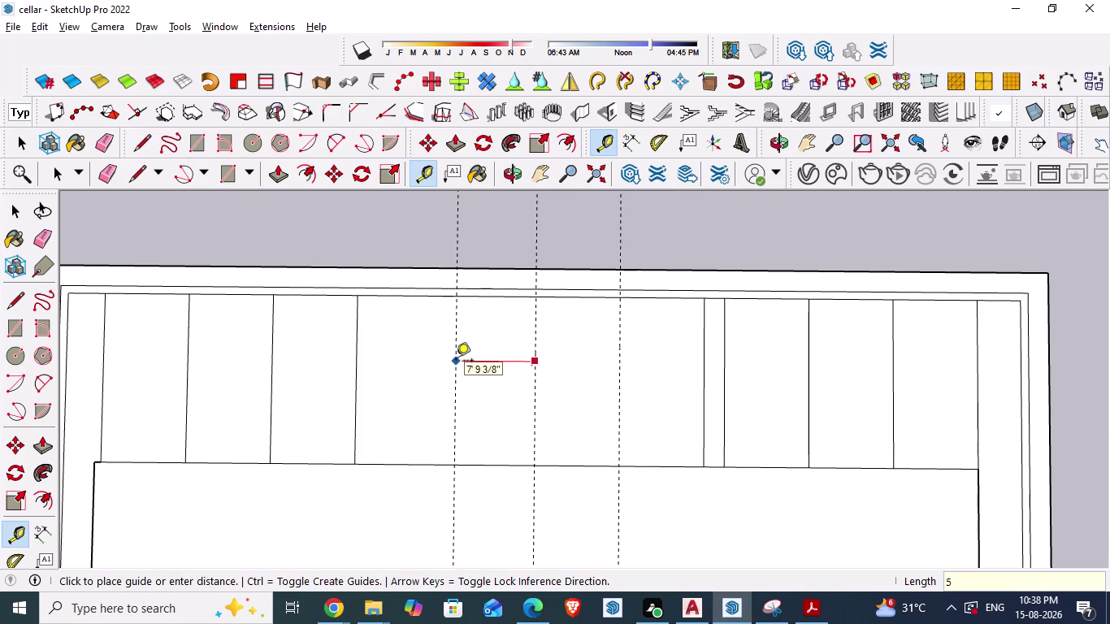
text(8)
key(shift+quotedbl)
key(Return)
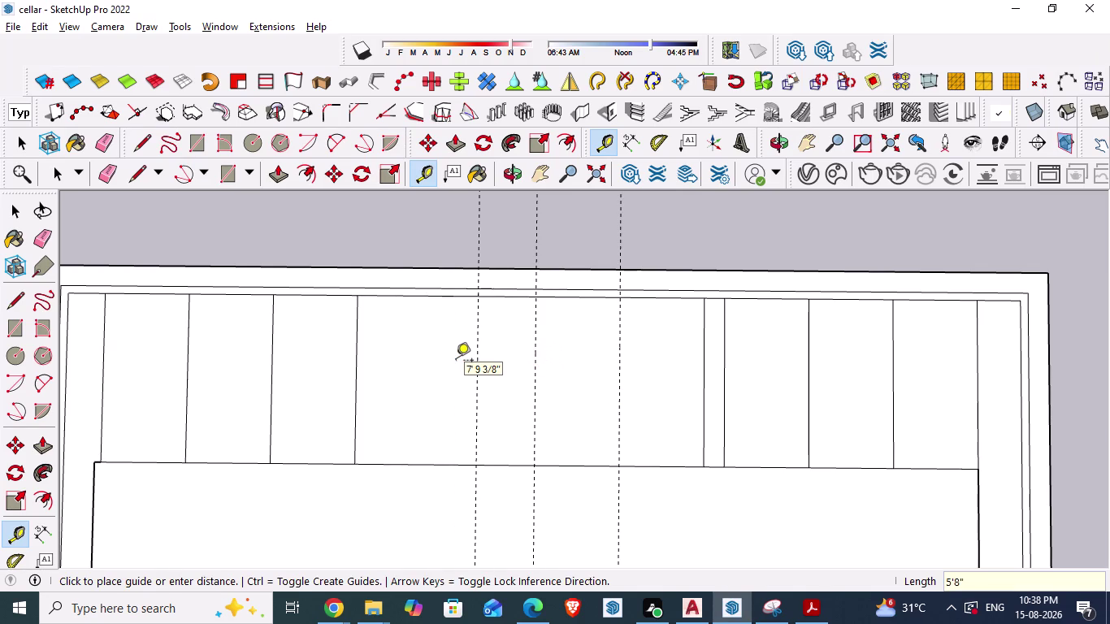
key(alt+Tab)
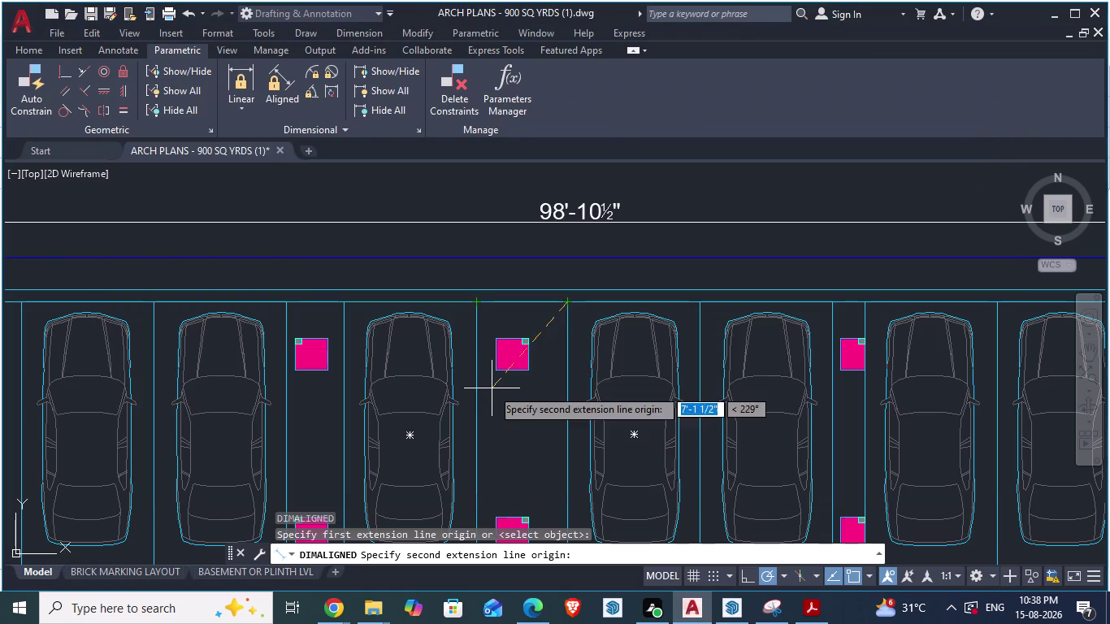
Cancel the old dimension and pick the first aligned-dimension point on the next bay line.
key(Escape)
scroll(down, 3)
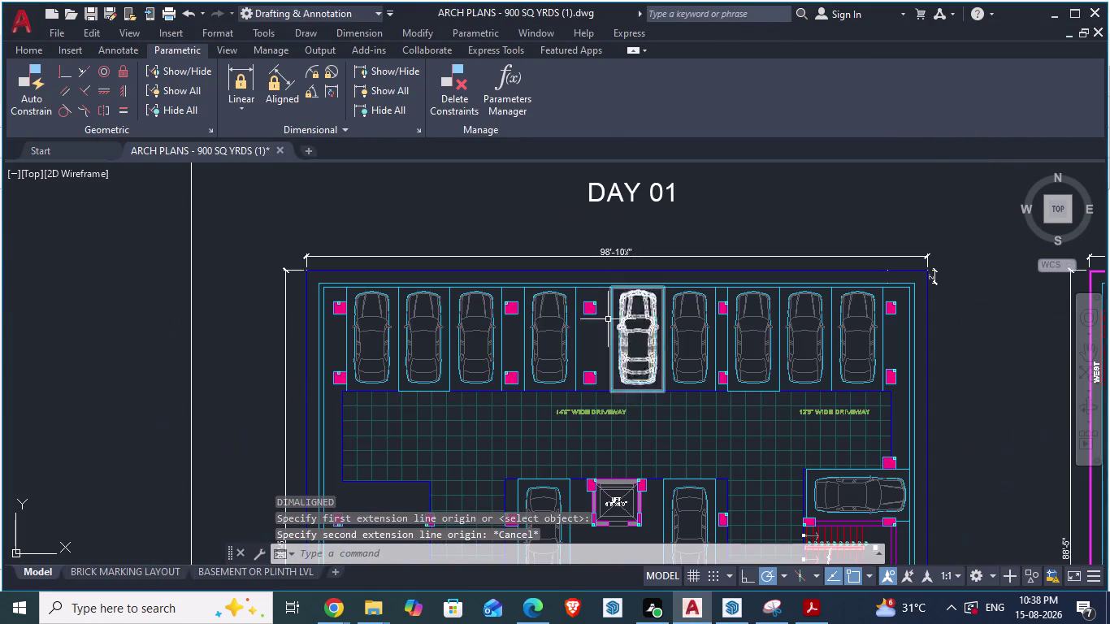
scroll(up, 3)
scroll(down, 3)
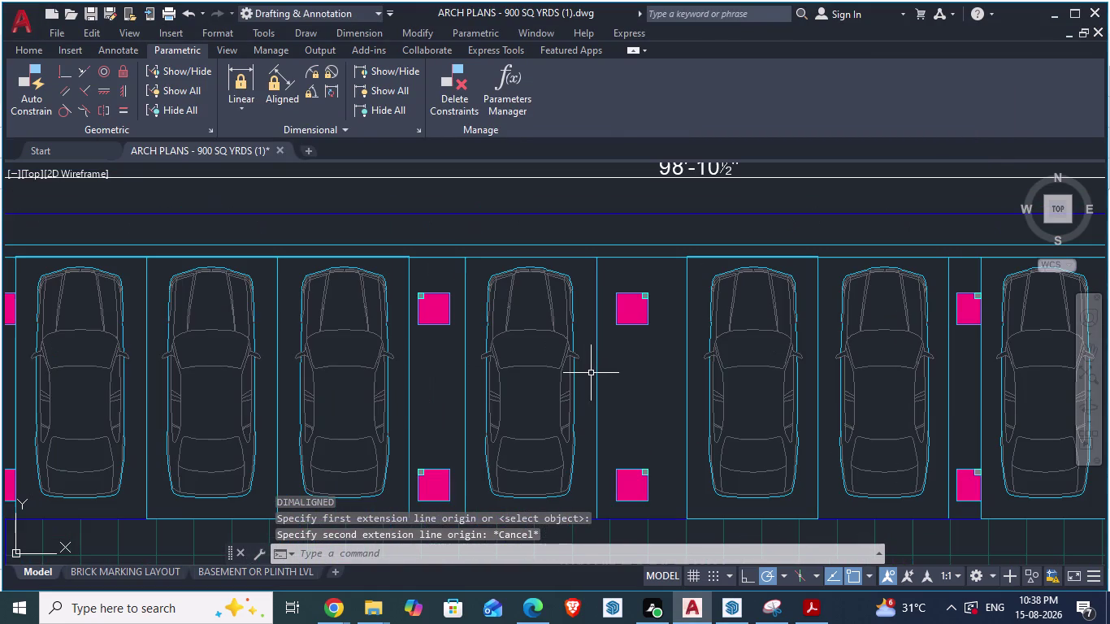
text(da)
key(Return)
click(591, 260)
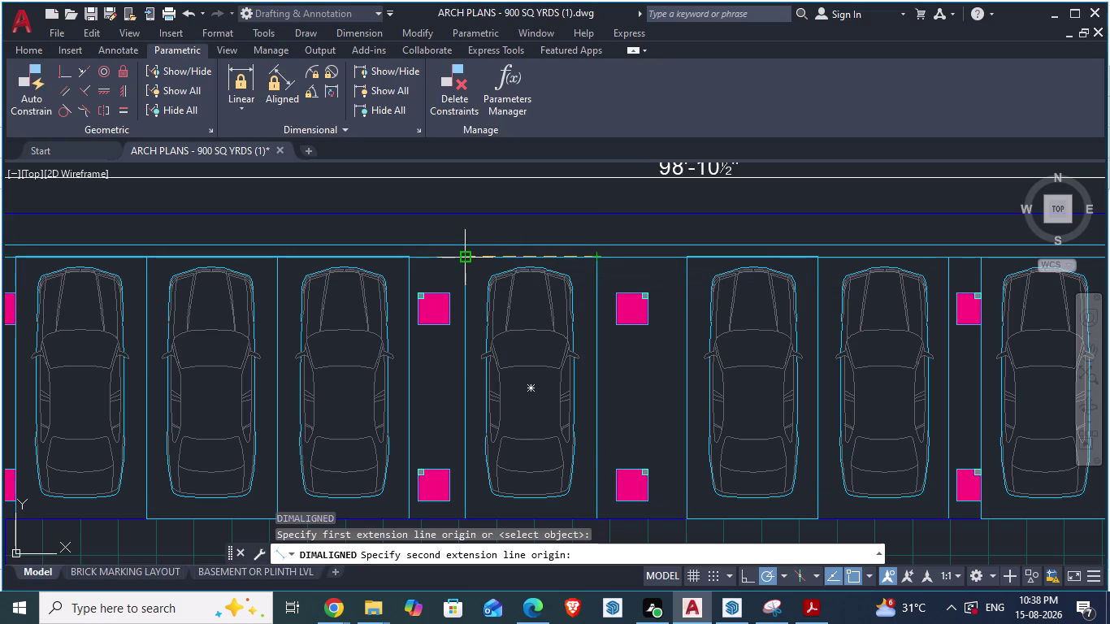
key(Escape)
Pull a fourth guide 8'3" off the latest guide line.
key(alt+Tab)
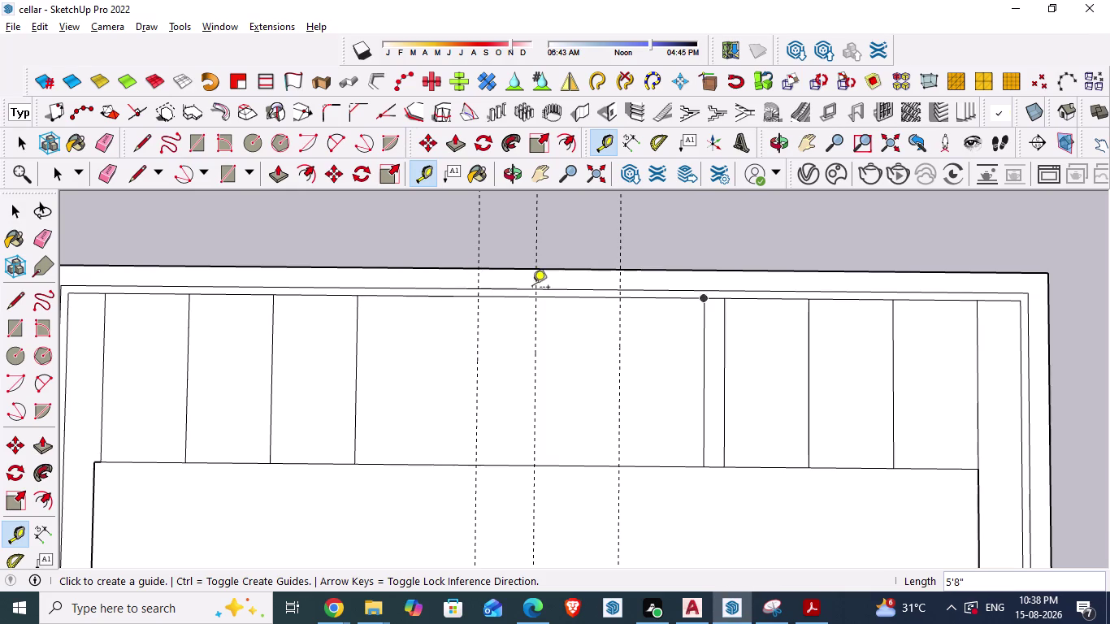
click(478, 333)
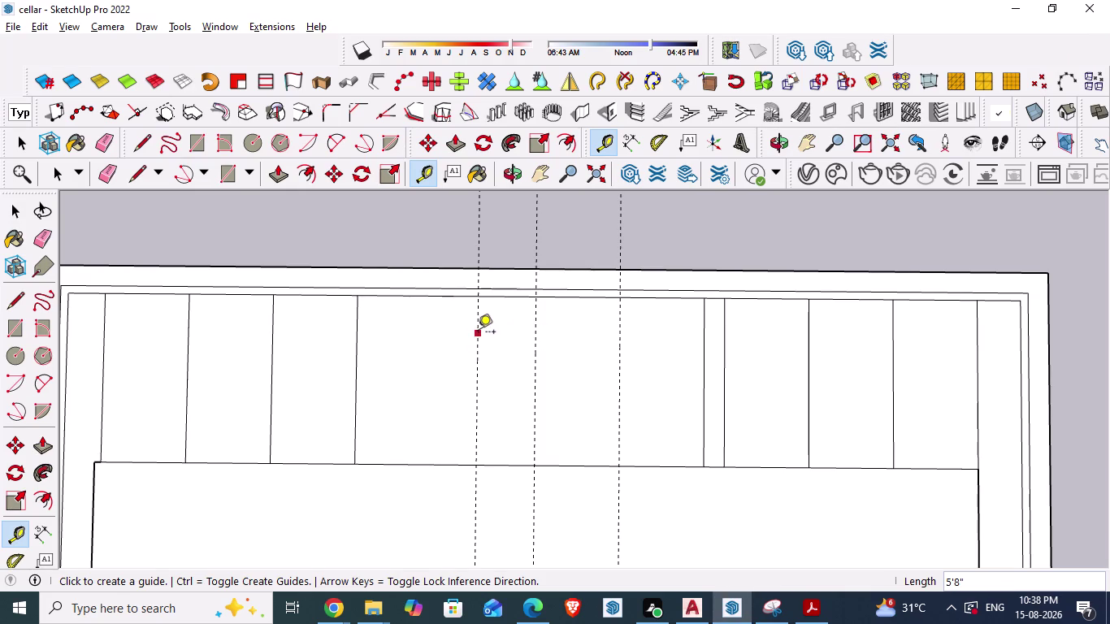
text(8')
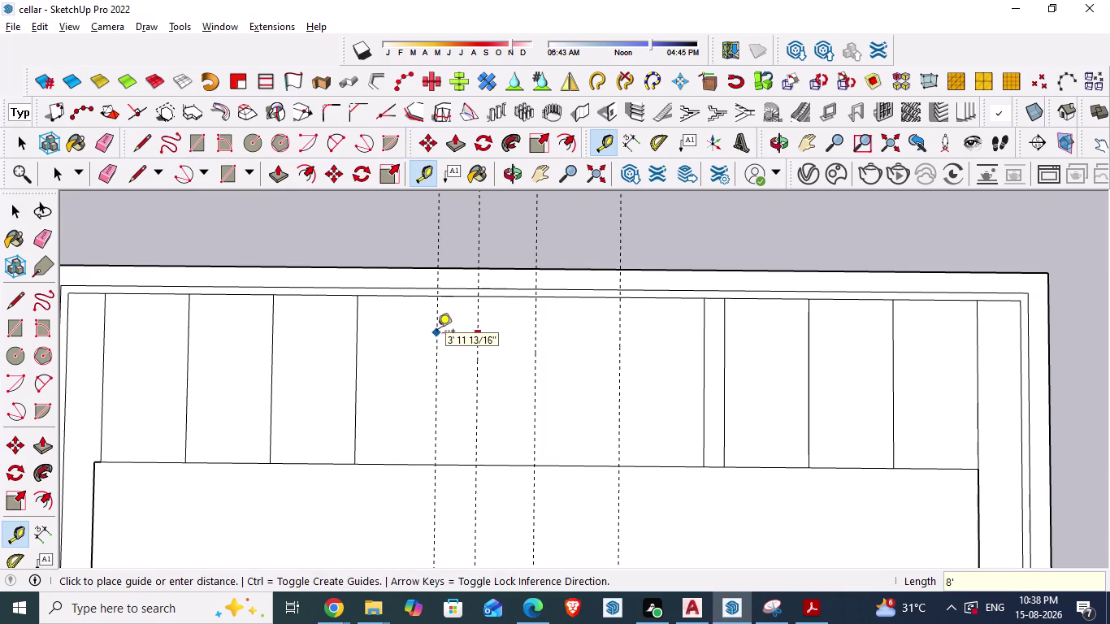
text(3")
key(Return)
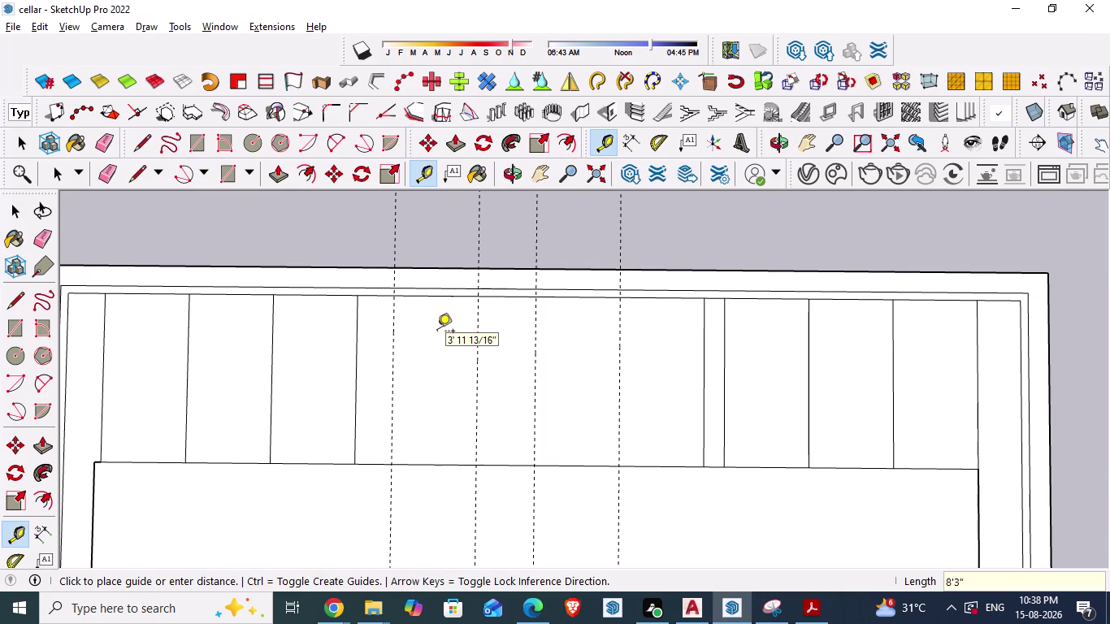
key(Escape)
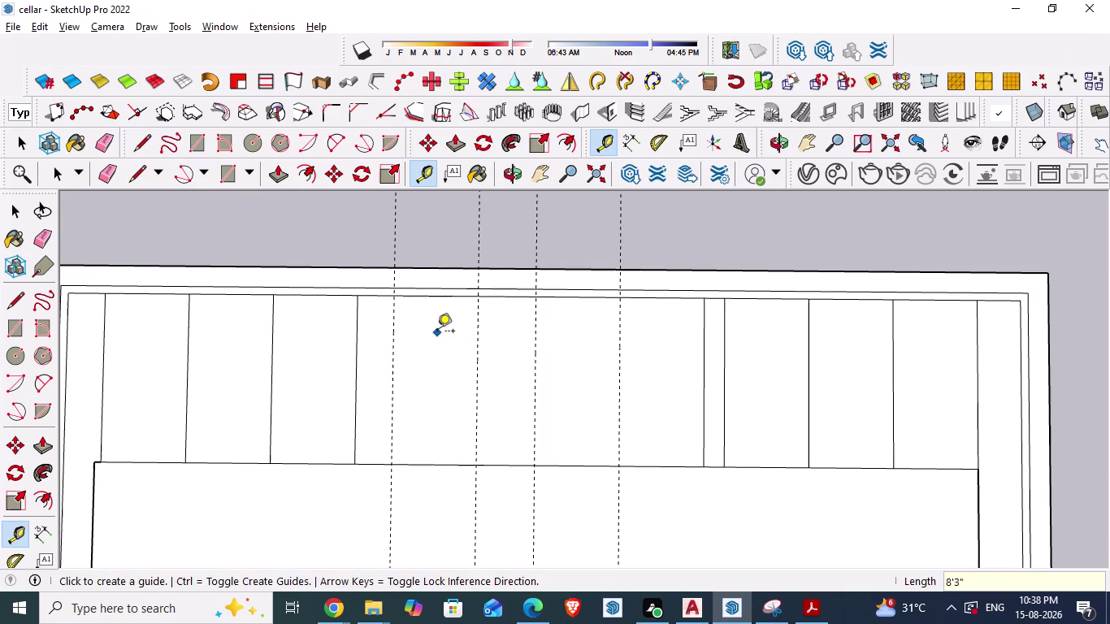
key(space)
key(l)
key(Return)
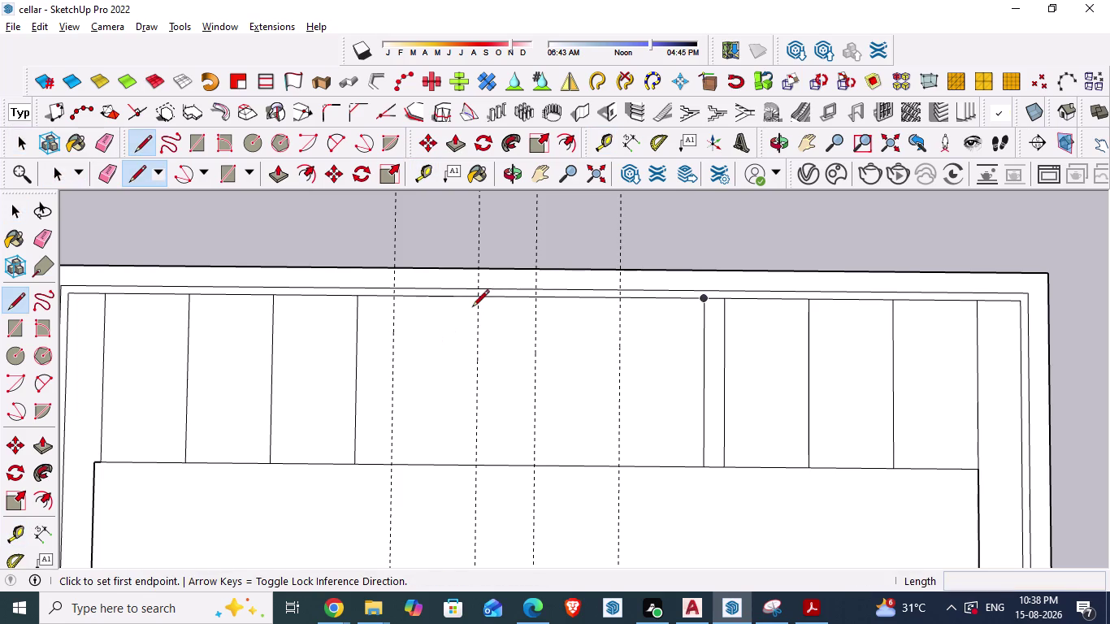
Draw four vertical divider lines along the guides between the strip's top and bottom edges.
scroll(up, 3)
click(387, 297)
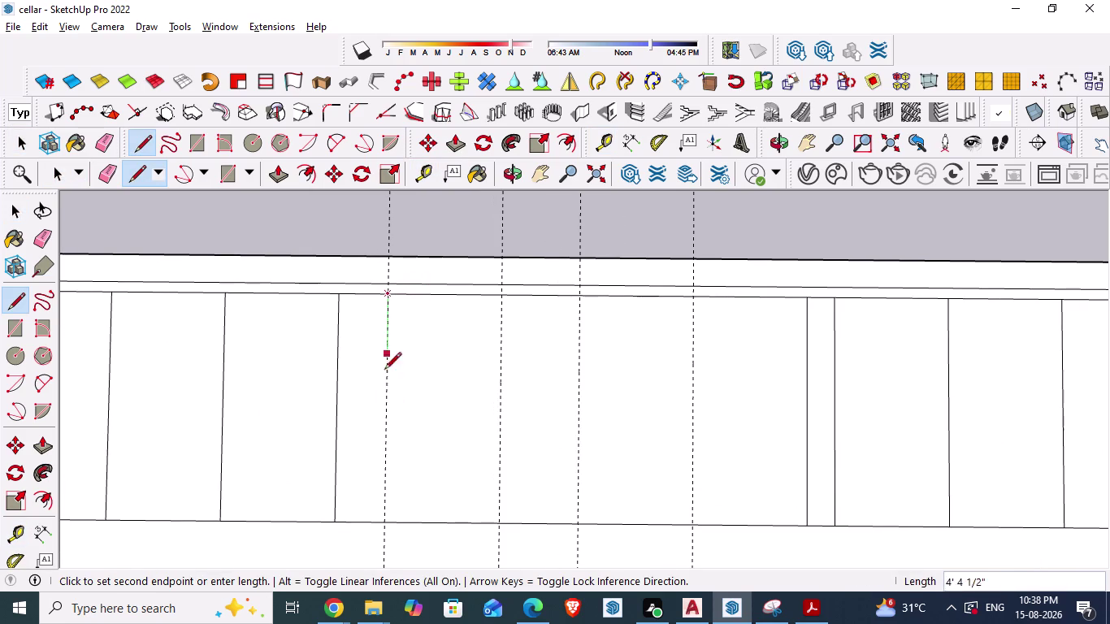
click(389, 520)
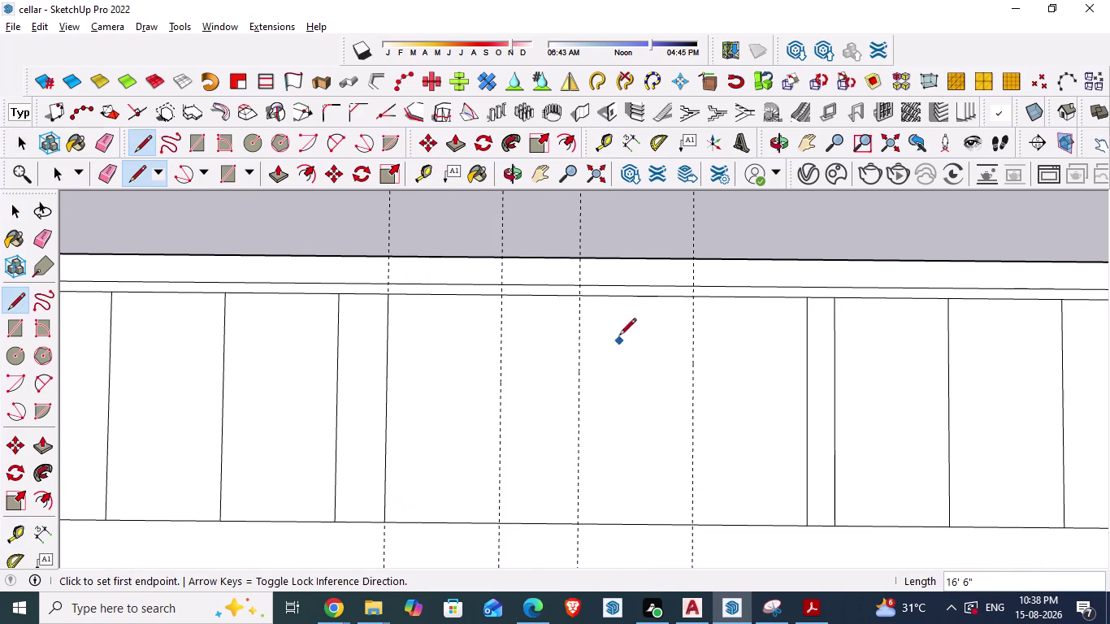
click(502, 299)
click(492, 523)
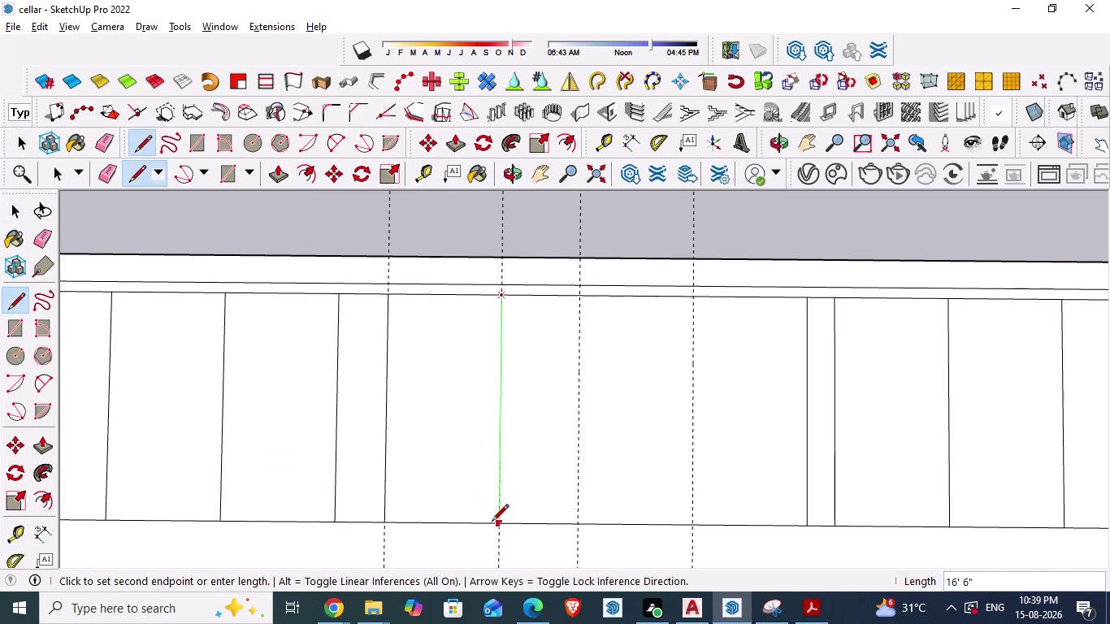
click(576, 299)
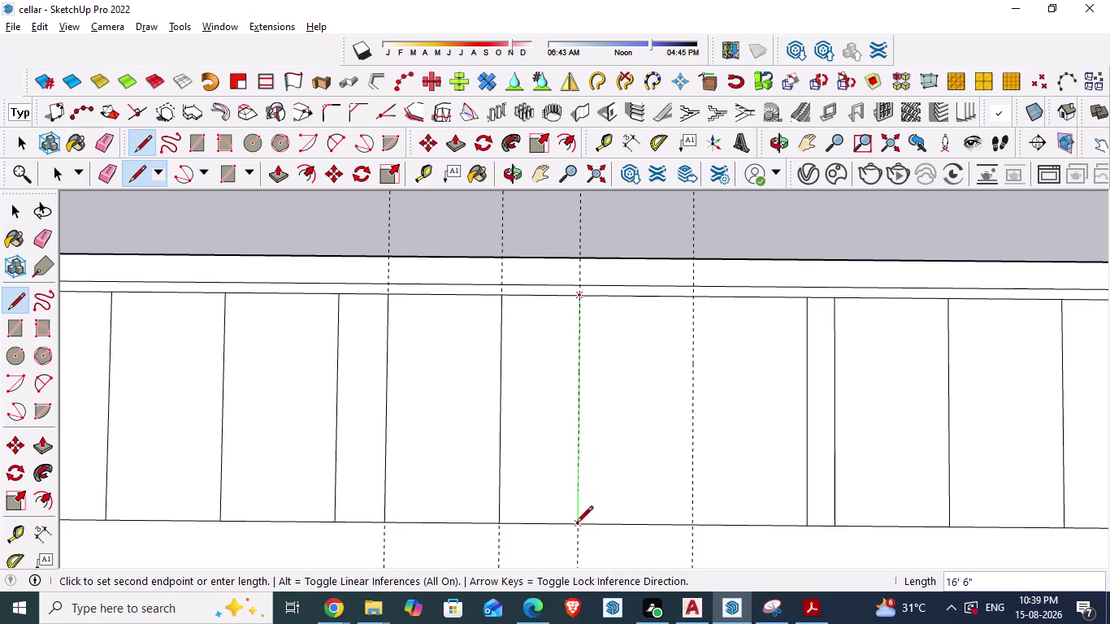
click(576, 526)
click(693, 305)
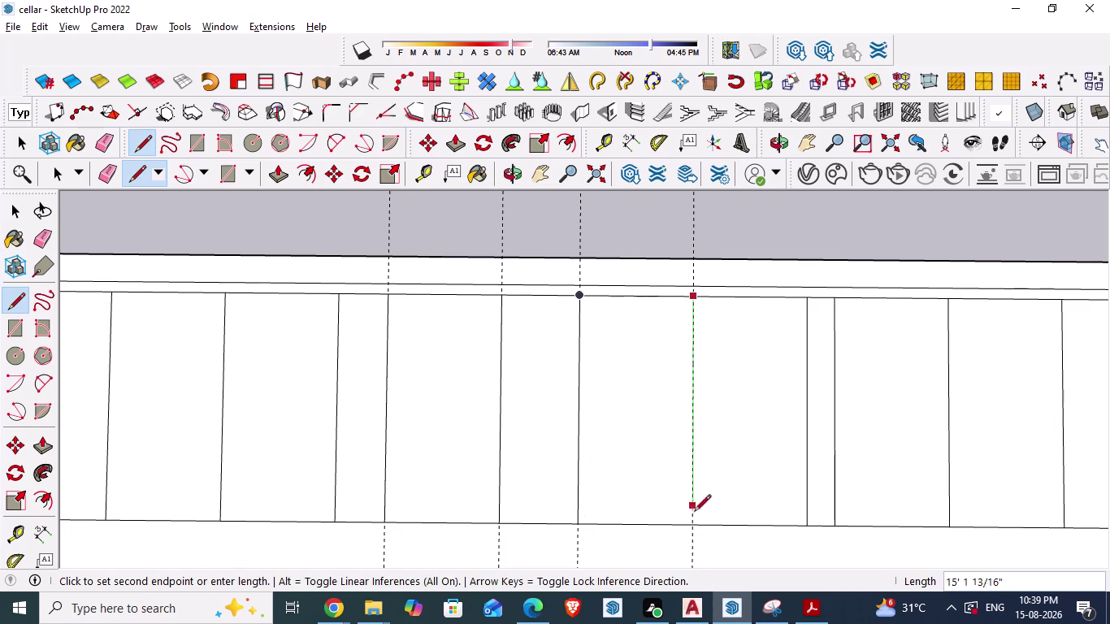
click(696, 525)
scroll(down, 3)
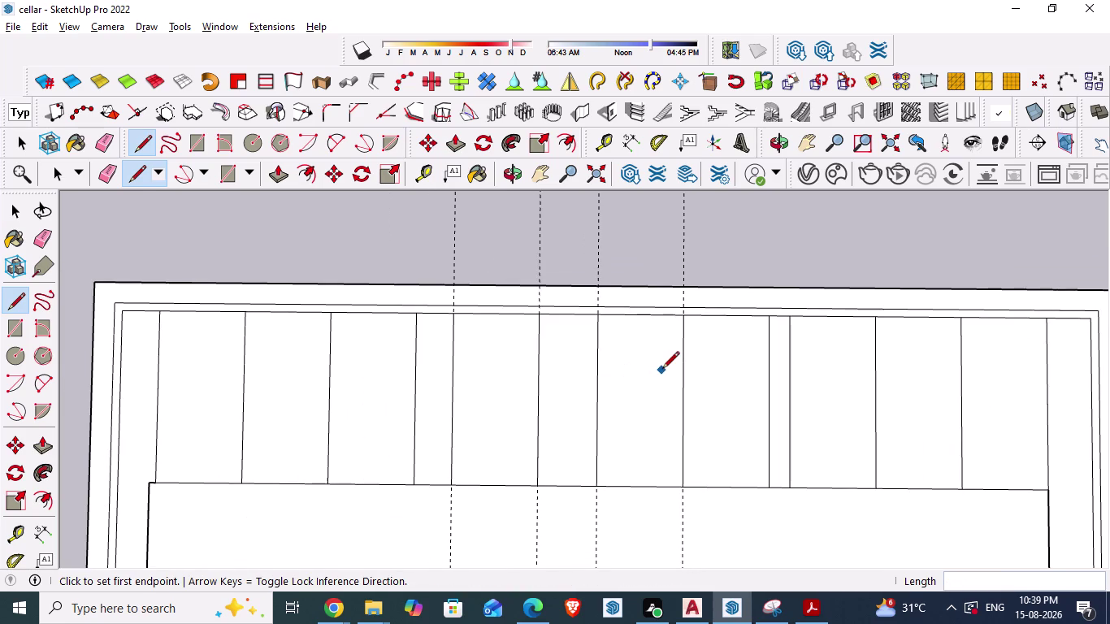
Erase the dashed guides, save the model and switch to AutoCAD.
key(Escape)
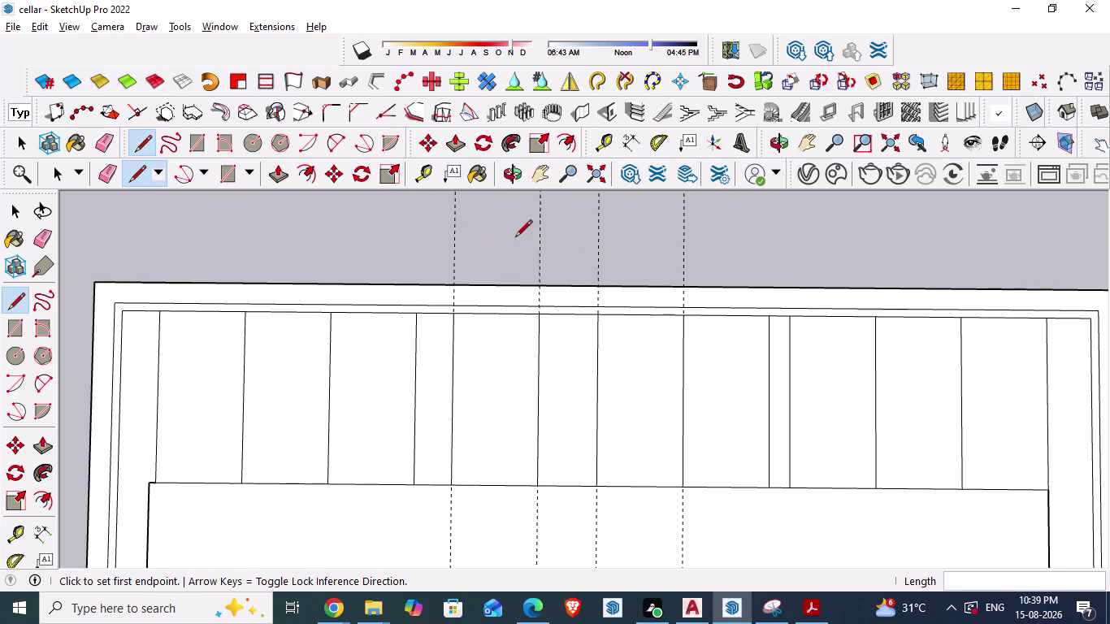
key(e)
drag(447, 225, 686, 232)
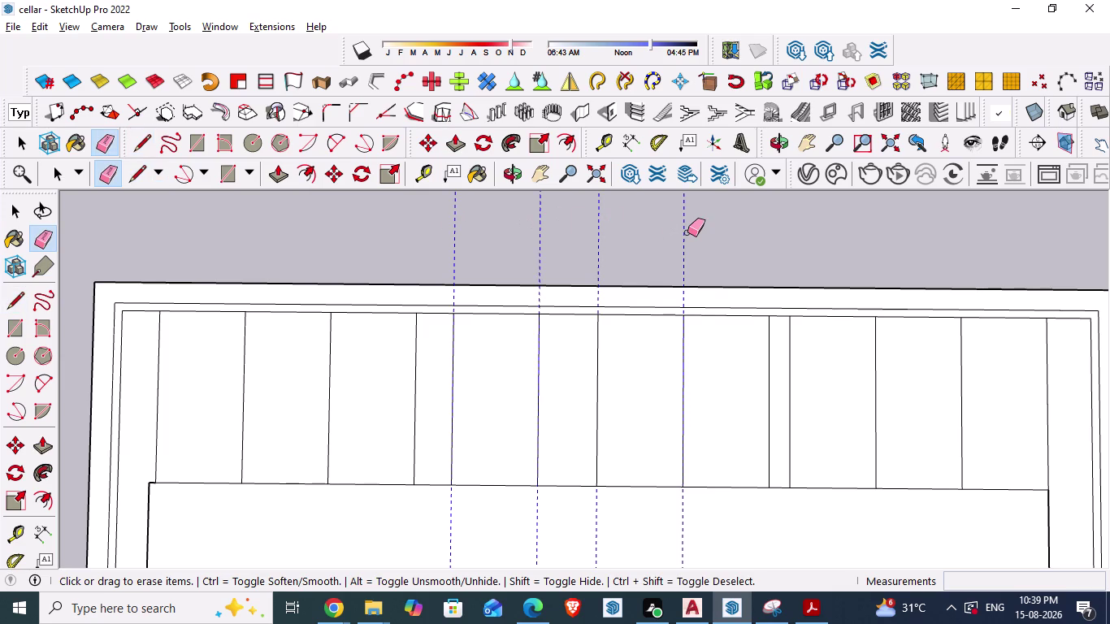
drag(686, 233, 688, 233)
scroll(down, 3)
key(ctrl+s)
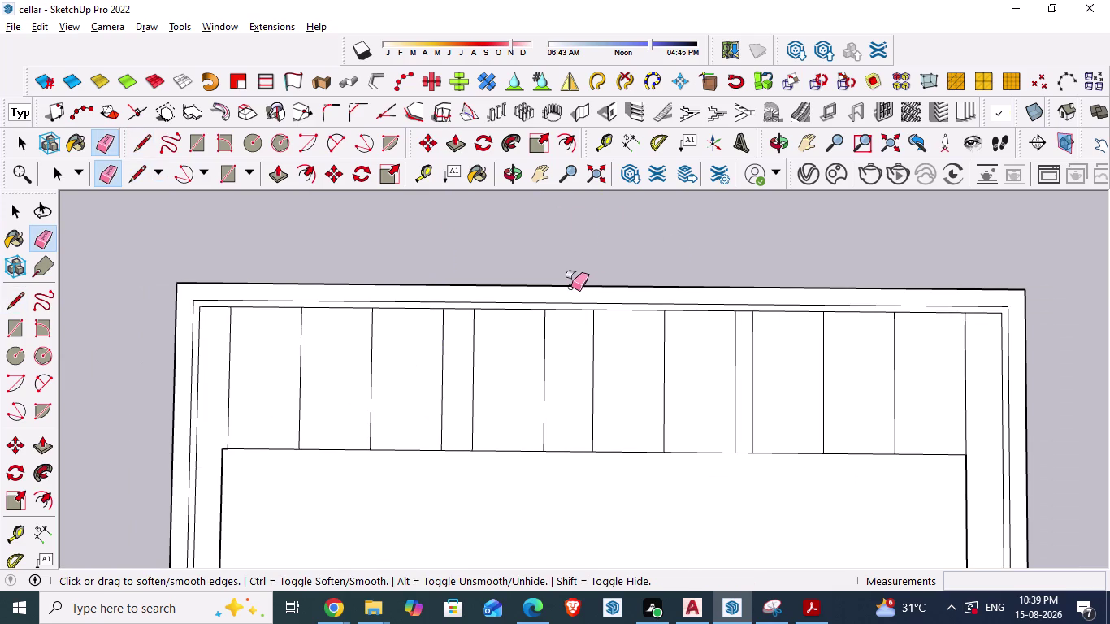
key(alt+Tab)
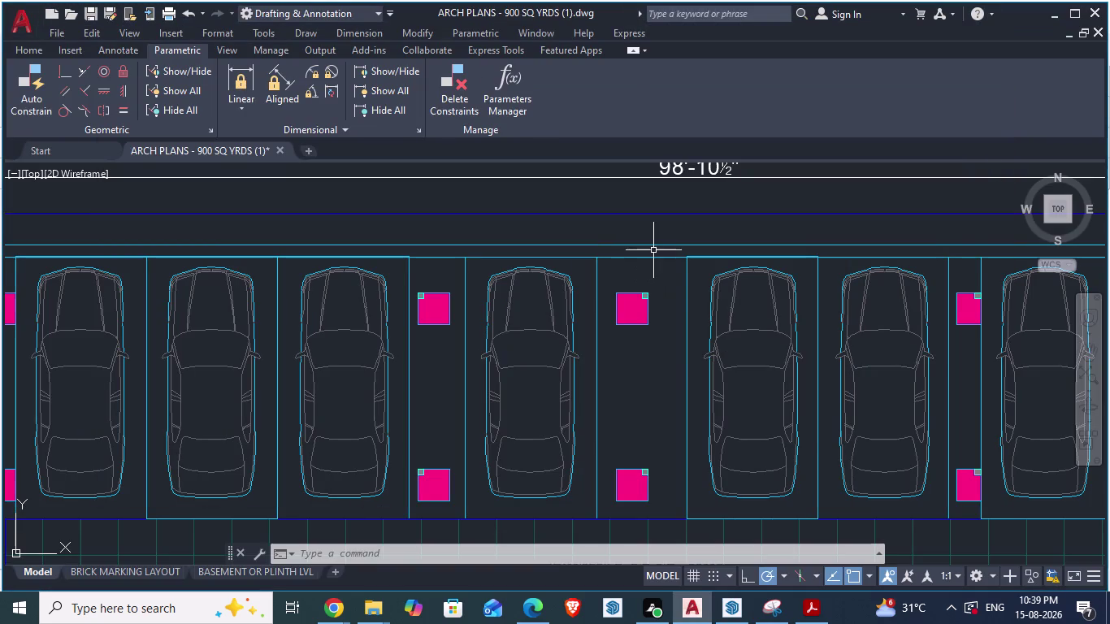
Pick the first aligned-dimension point across the narrow ~3'-7" gap, then return to SketchUp.
scroll(down, 3)
scroll(up, 3)
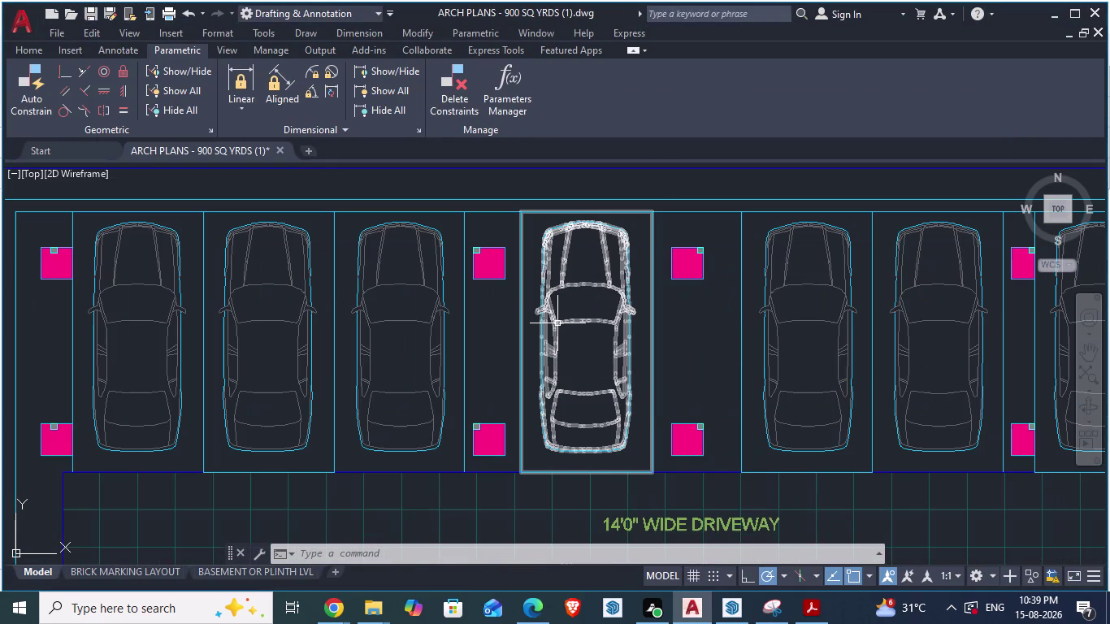
text(da)
key(Return)
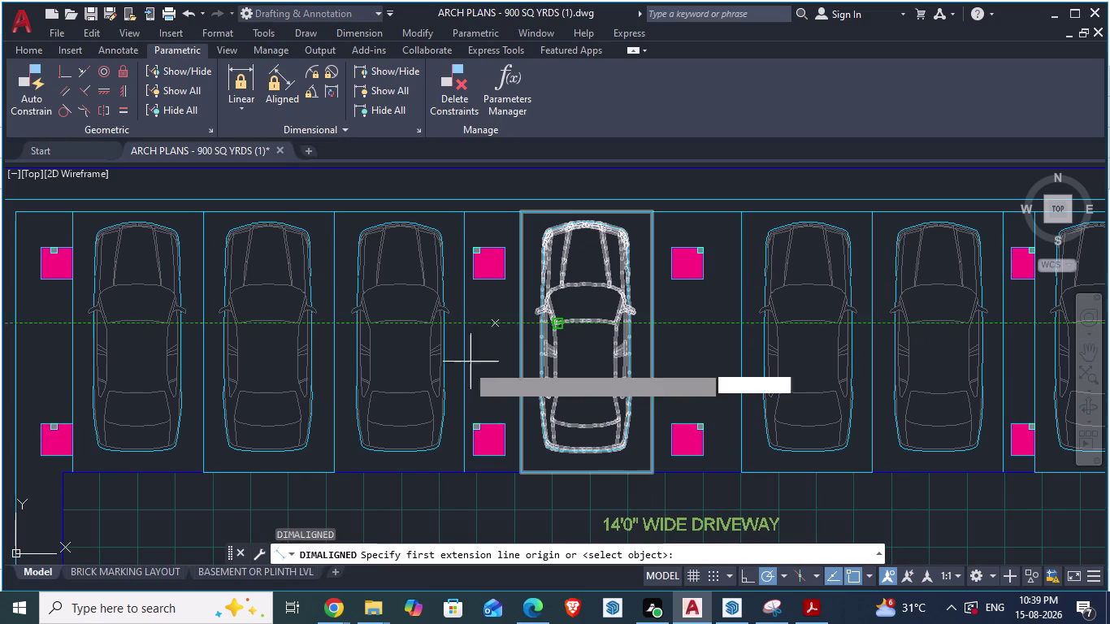
click(465, 217)
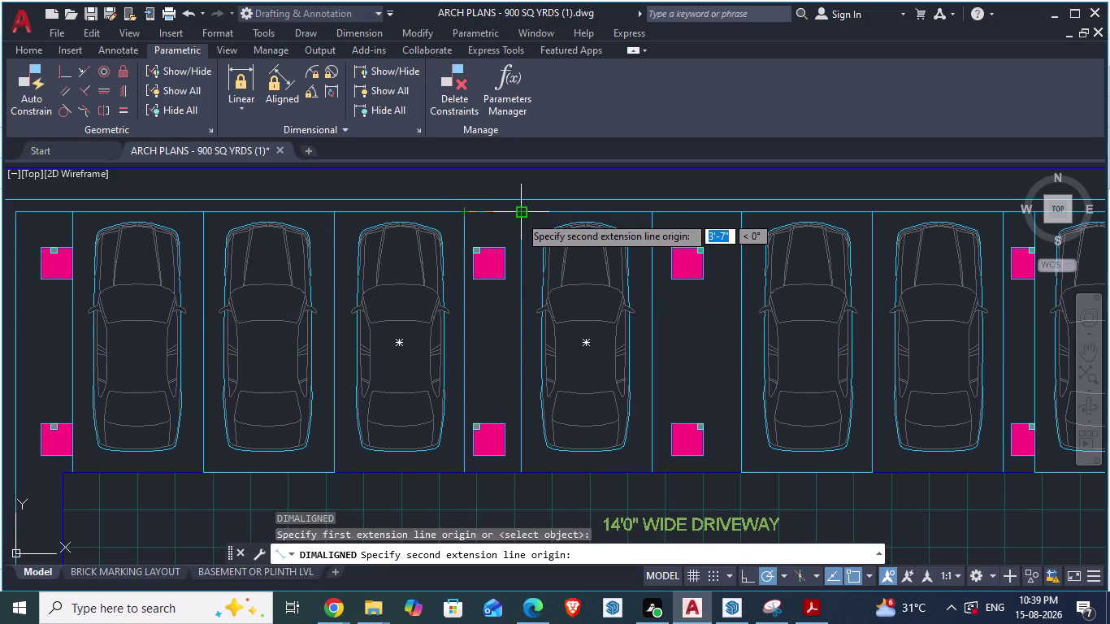
key(alt+Tab)
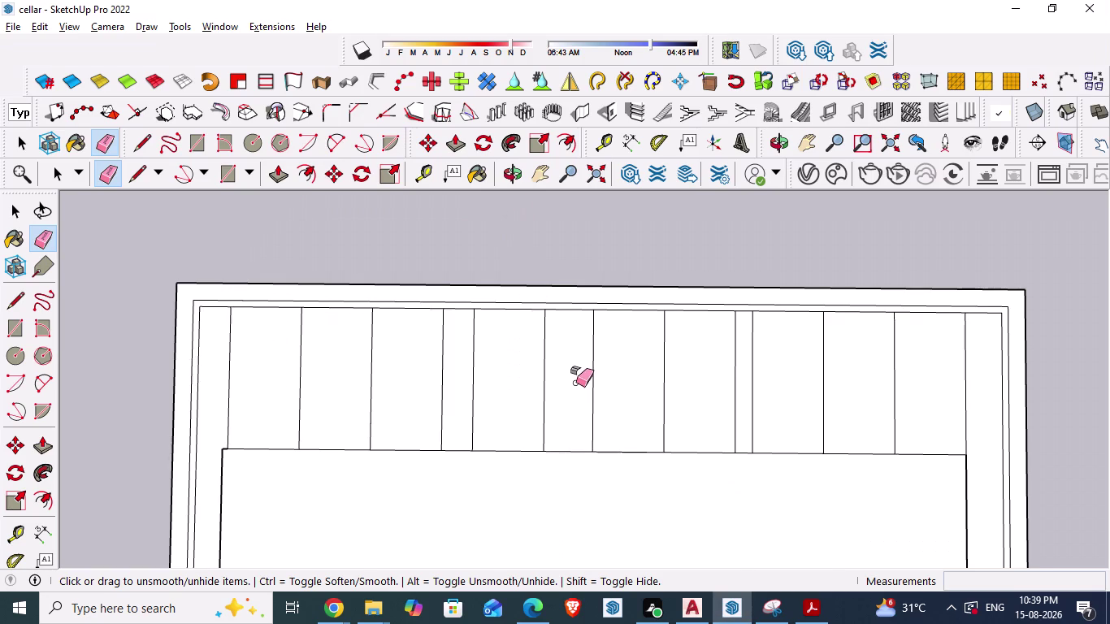
Measure the 3' 7" strip from its left edge with Tape Measure, then cancel without placing a guide.
scroll(down, 3)
scroll(up, 3)
key(space)
scroll(up, 3)
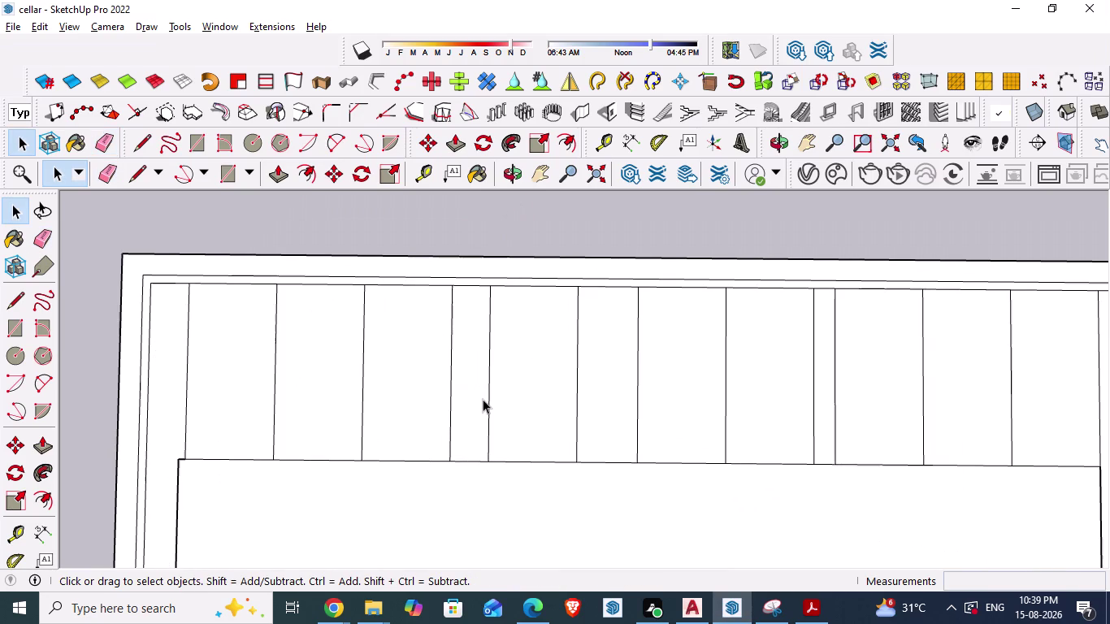
key(t)
key(Return)
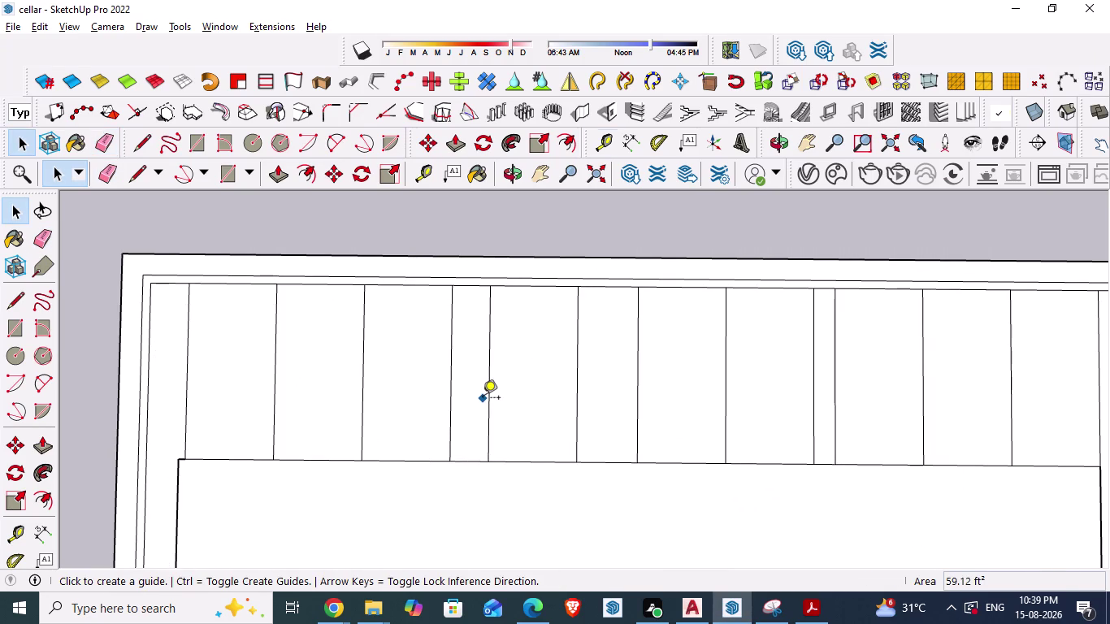
click(452, 391)
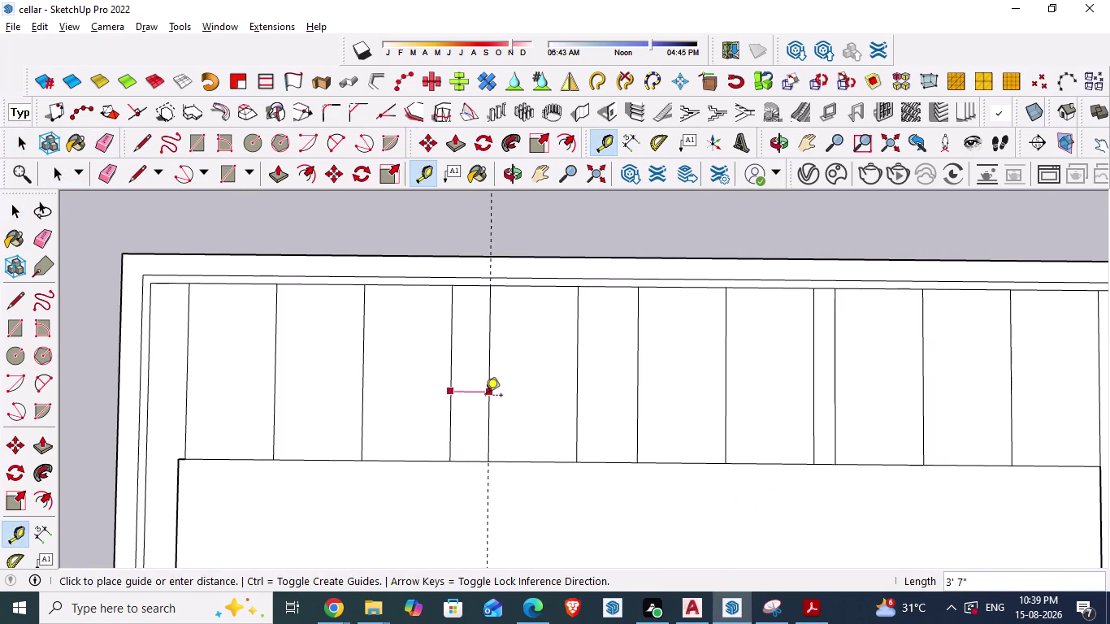
key(Escape)
Zoom out of the cellar model and switch back to the AutoCAD plan.
scroll(down, 3)
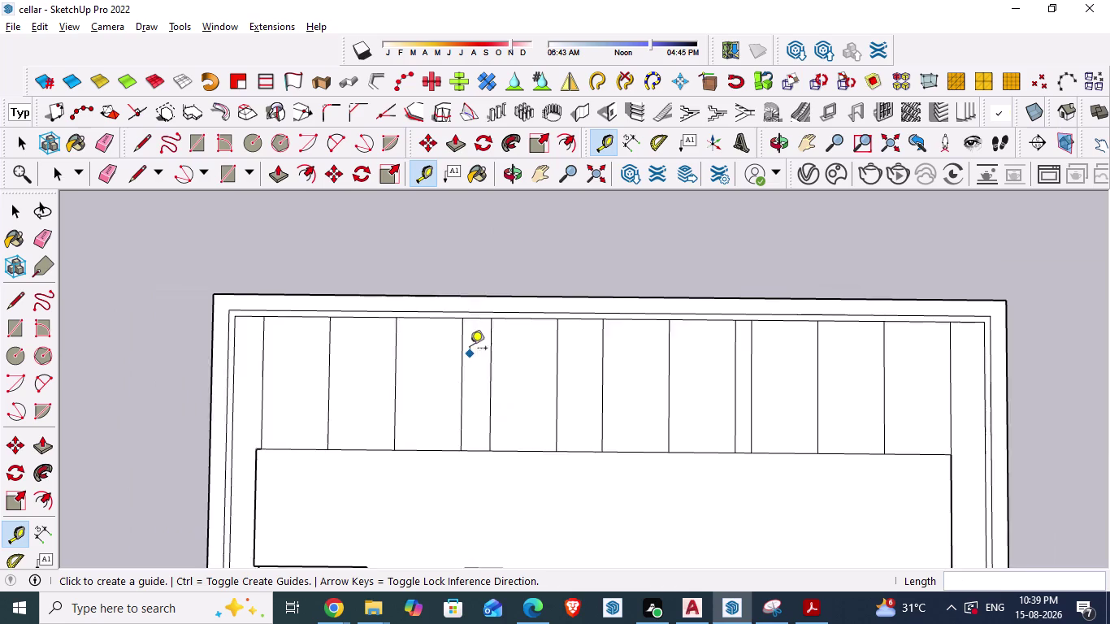
scroll(down, 3)
scroll(up, 3)
scroll(up, 3)
scroll(down, 3)
scroll(down, 3)
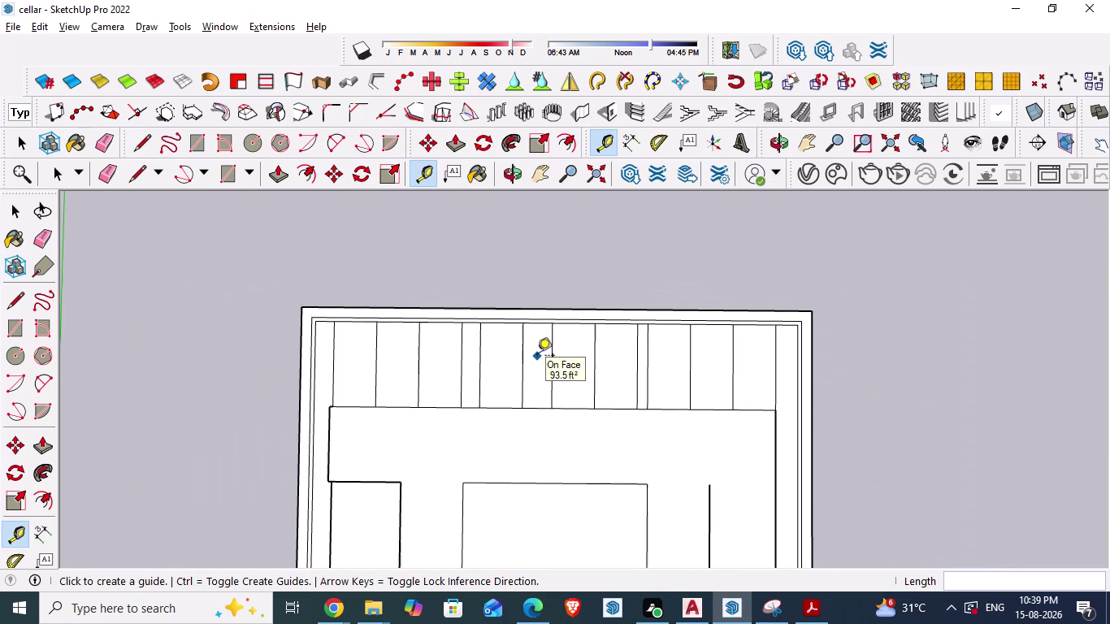
scroll(up, 3)
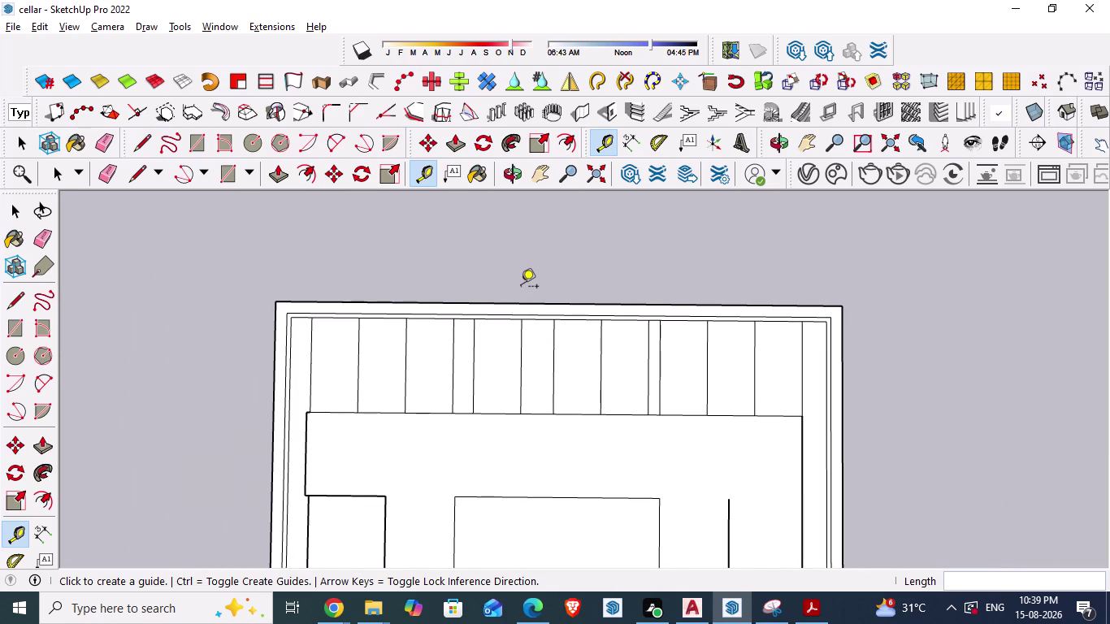
scroll(down, 3)
scroll(down, 3)
scroll(down, 3)
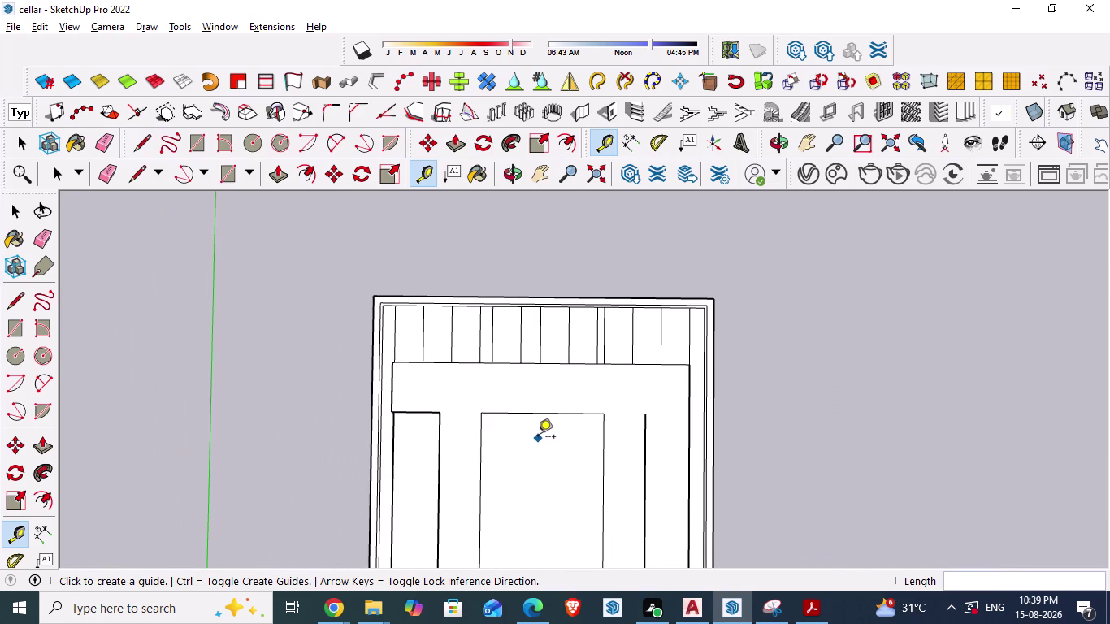
key(alt+Tab)
Cancel the pending dimension and zoom onto the DAY 02 west wall beside KITCHEN and UTILITY.
key(Escape)
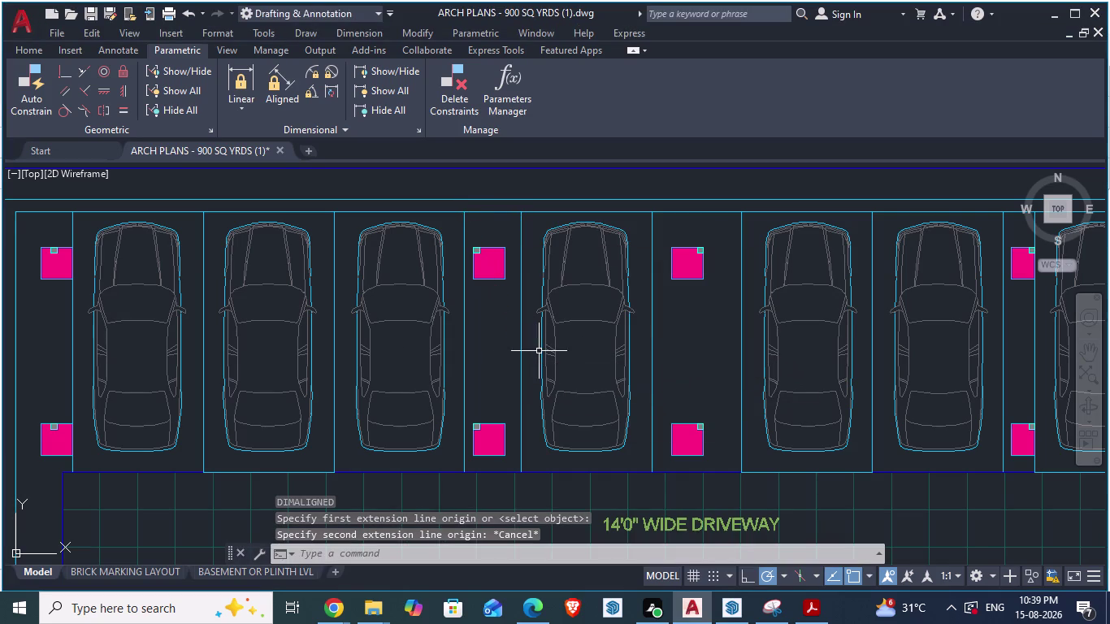
scroll(down, 3)
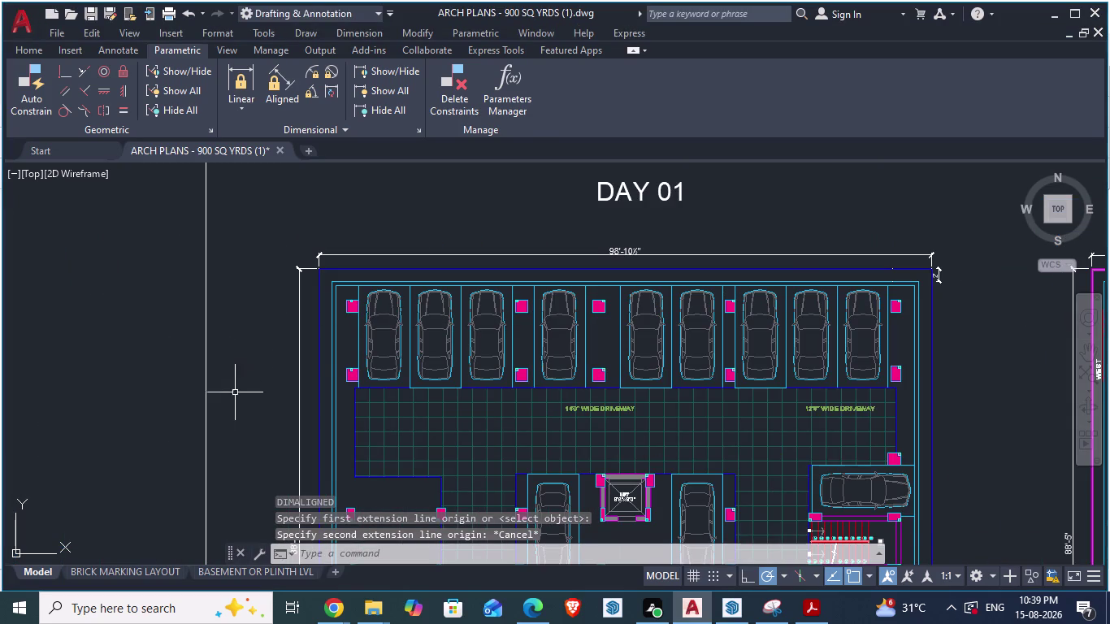
scroll(down, 3)
scroll(up, 3)
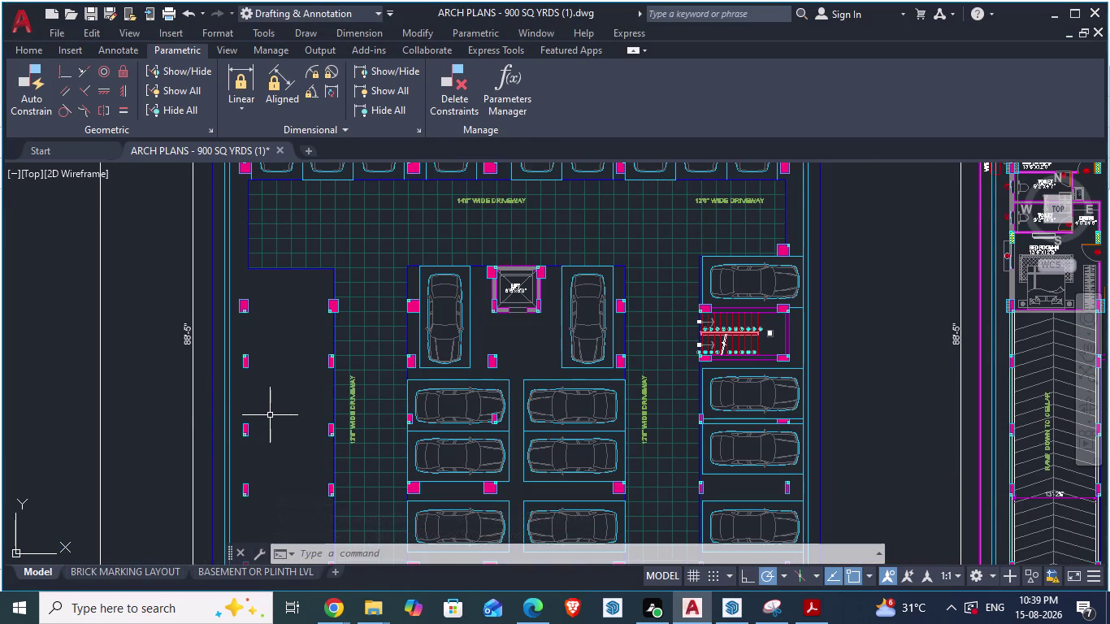
scroll(down, 3)
scroll(up, 3)
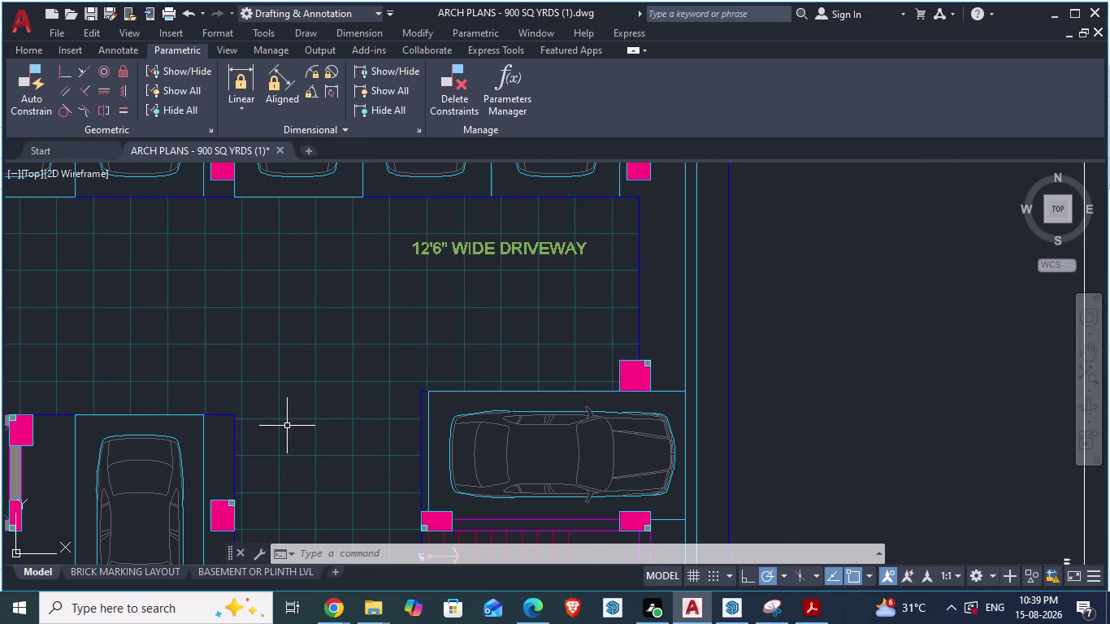
scroll(down, 3)
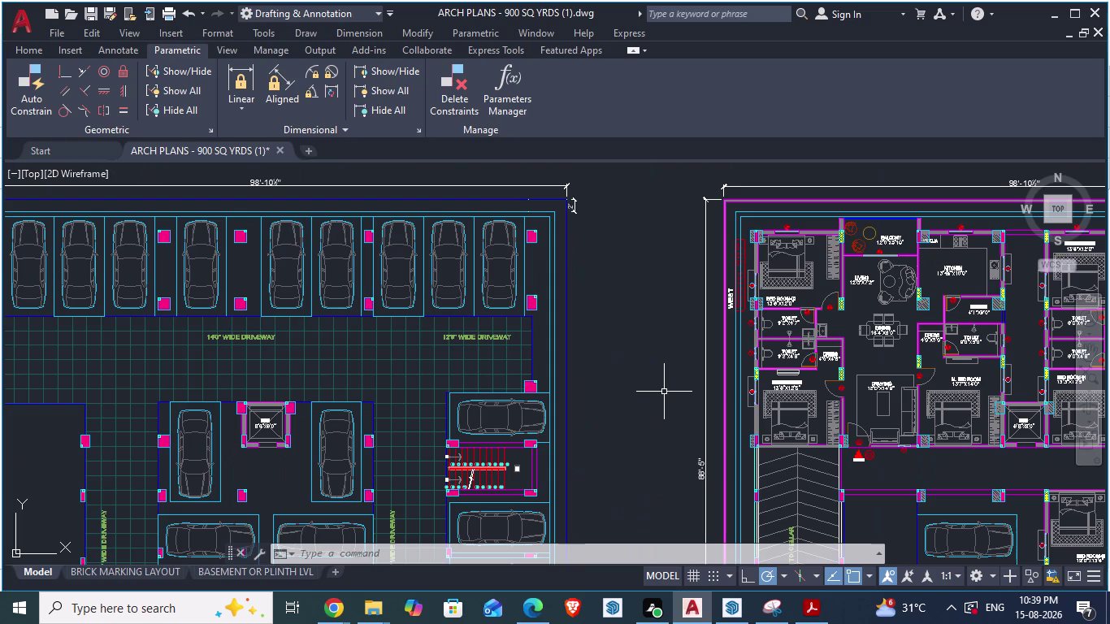
scroll(down, 3)
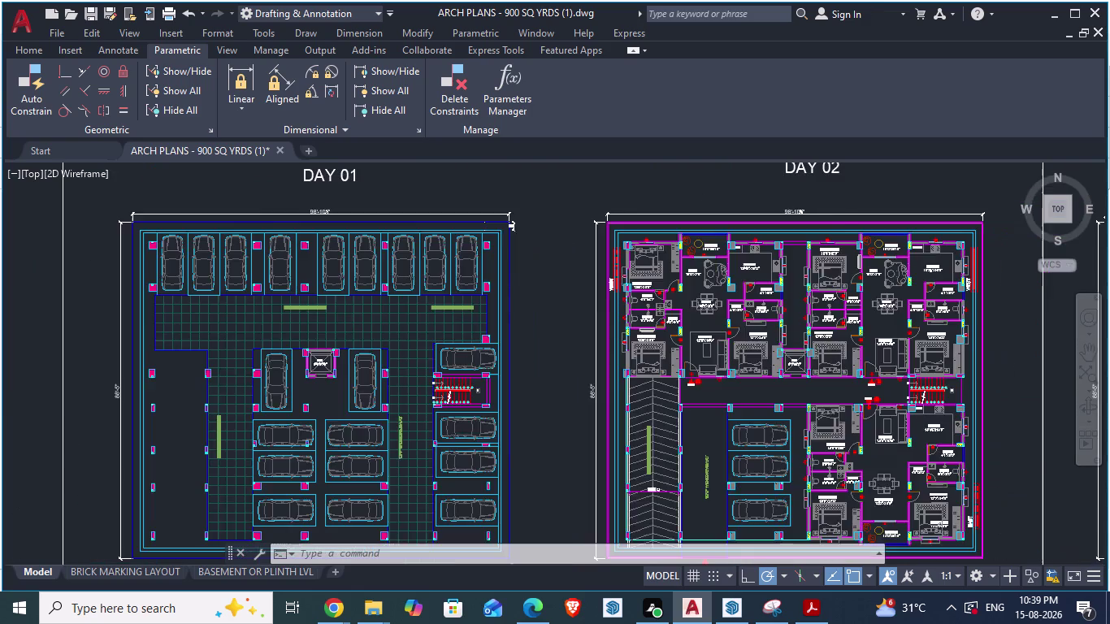
scroll(up, 3)
scroll(down, 3)
scroll(up, 3)
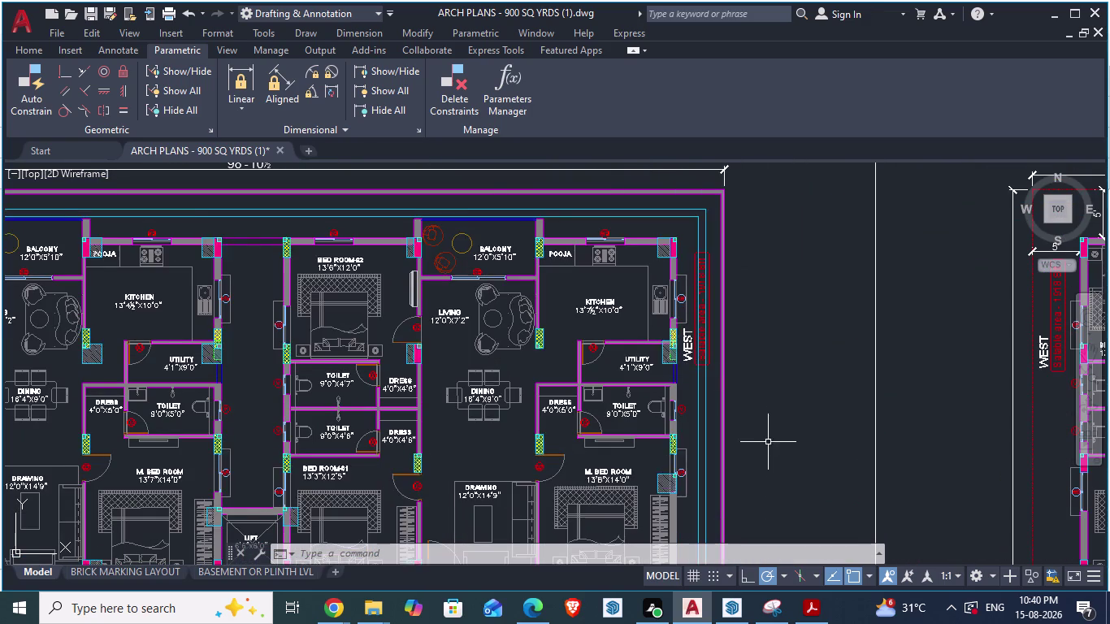
scroll(up, 3)
scroll(down, 3)
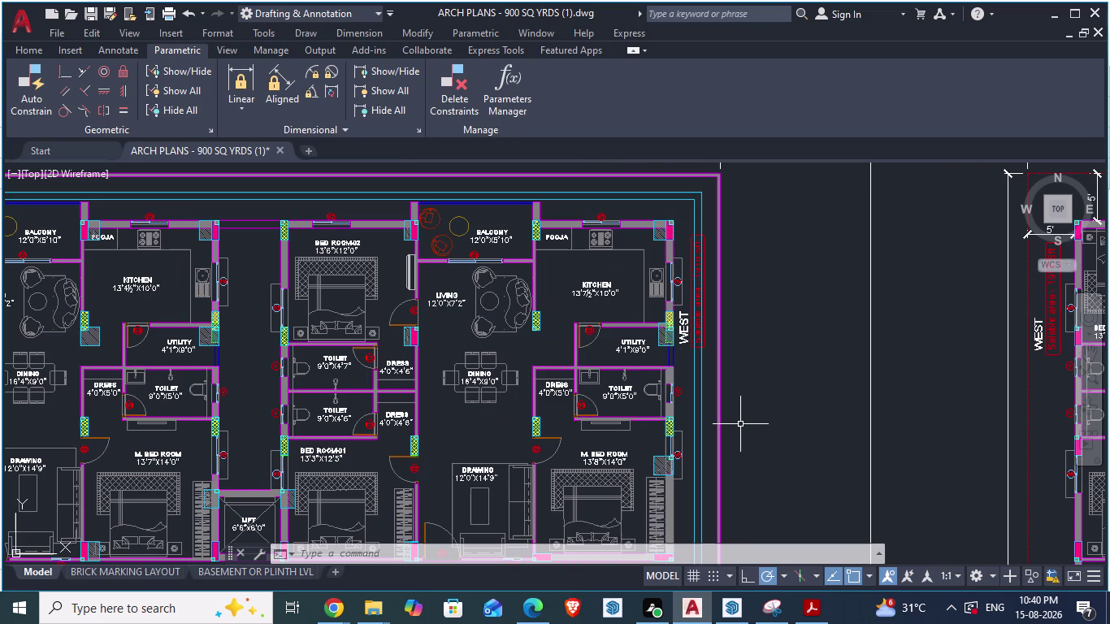
scroll(down, 3)
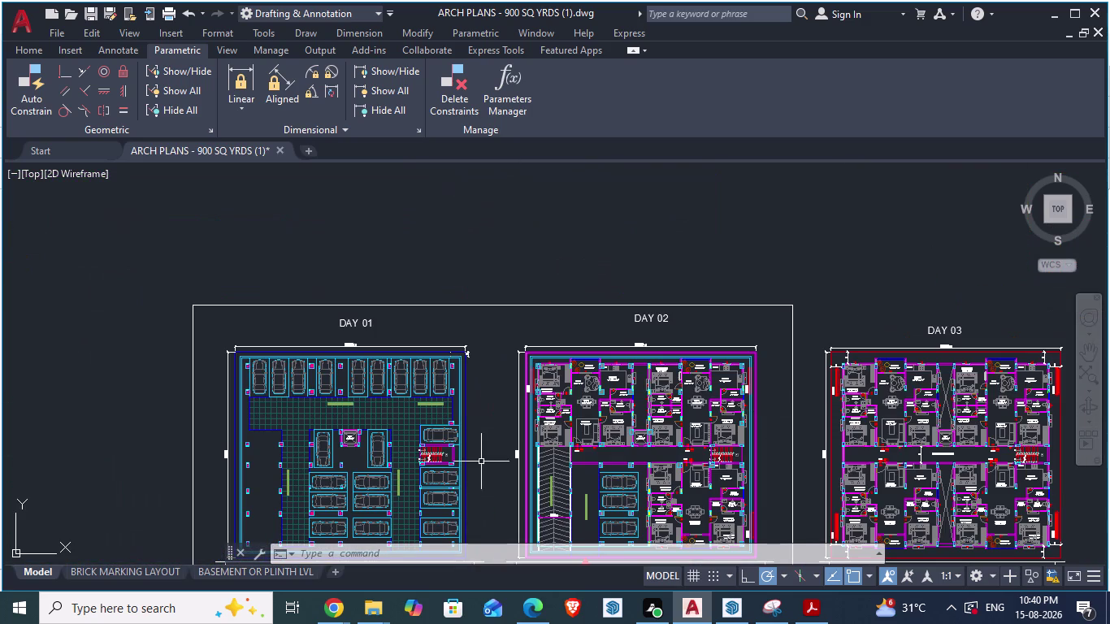
scroll(up, 3)
scroll(up, 3)
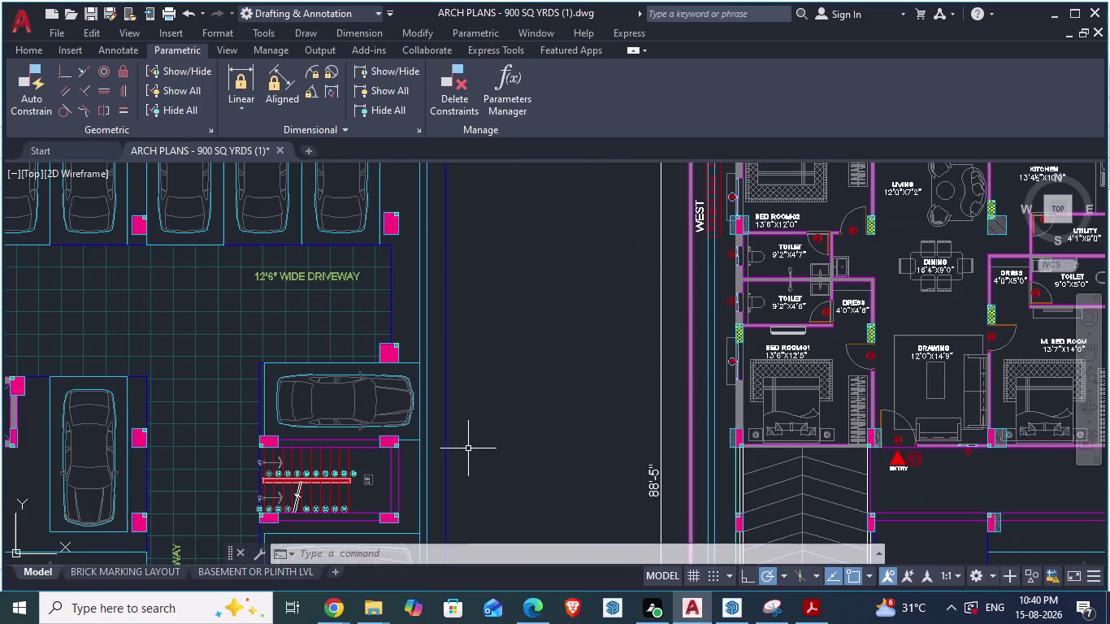
scroll(down, 3)
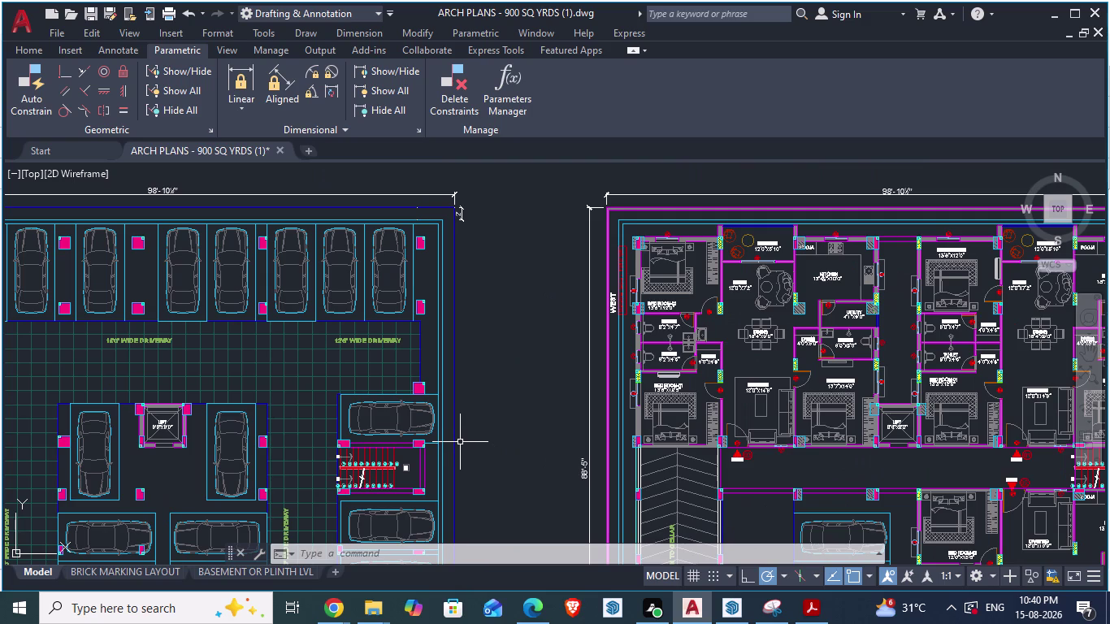
scroll(down, 3)
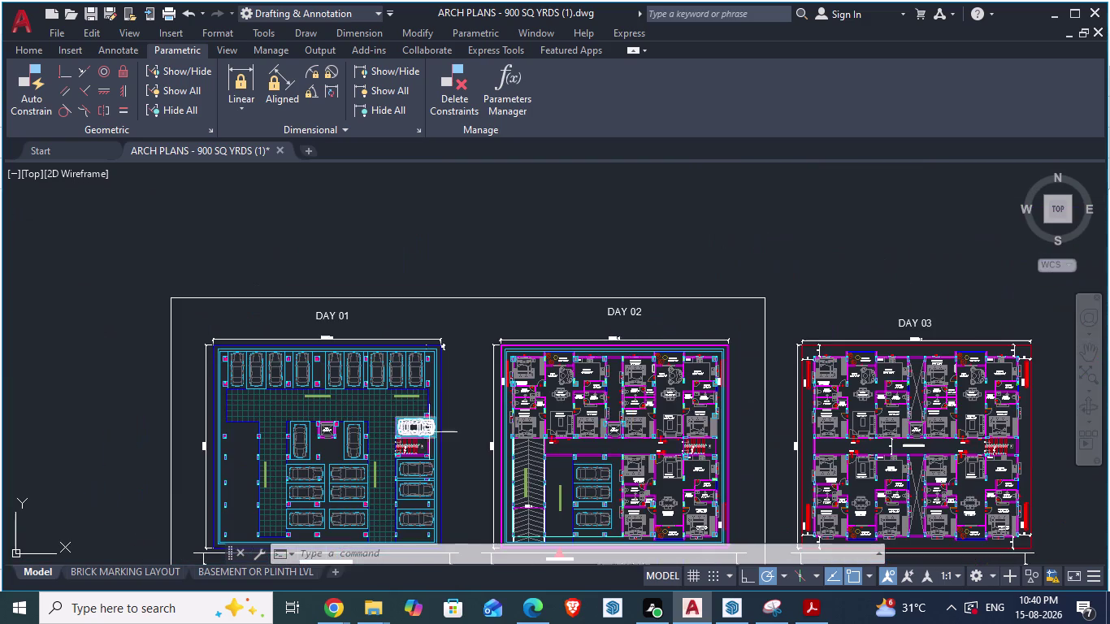
scroll(up, 3)
scroll(up, 3)
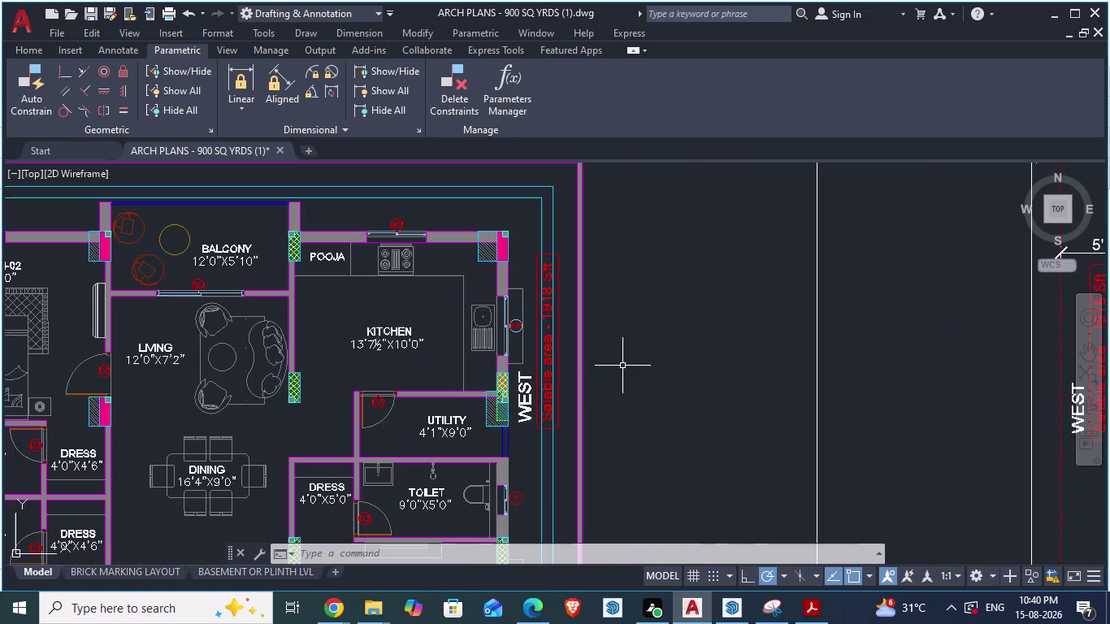
Measure down the DAY 02 west wall from its upper corner with DIMALIGNED, then cancel.
text(da)
key(Return)
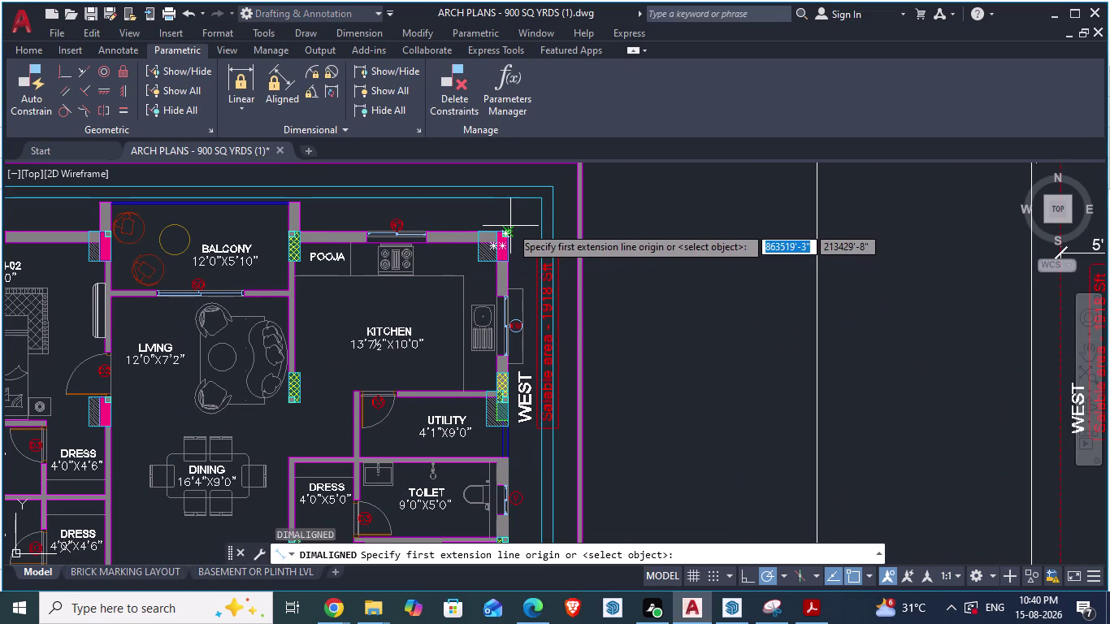
scroll(up, 3)
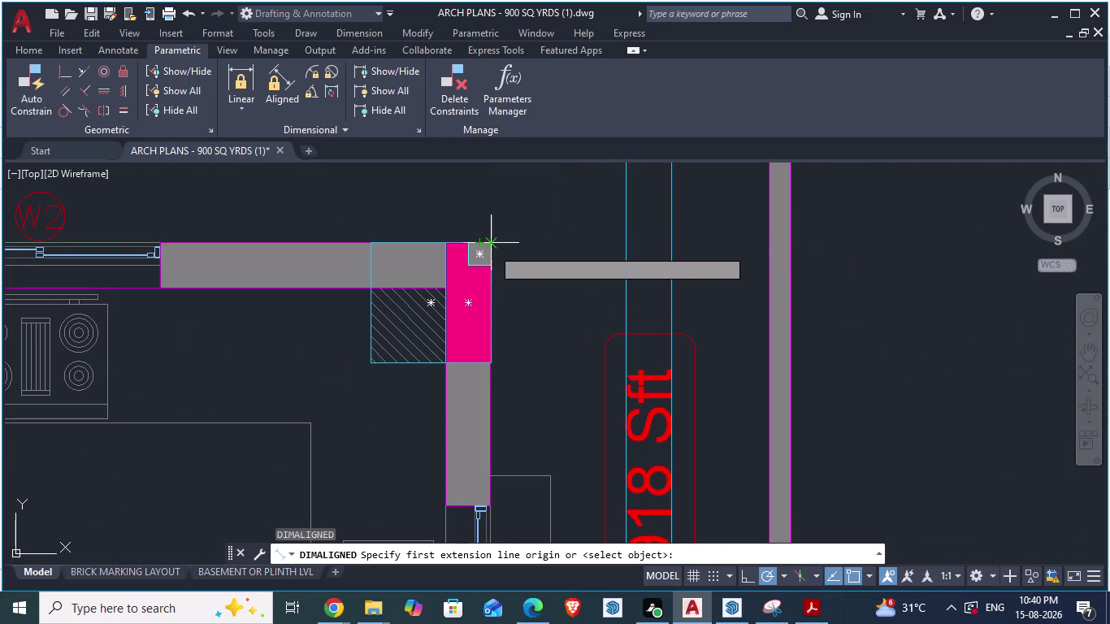
click(492, 248)
scroll(down, 3)
scroll(down, 3)
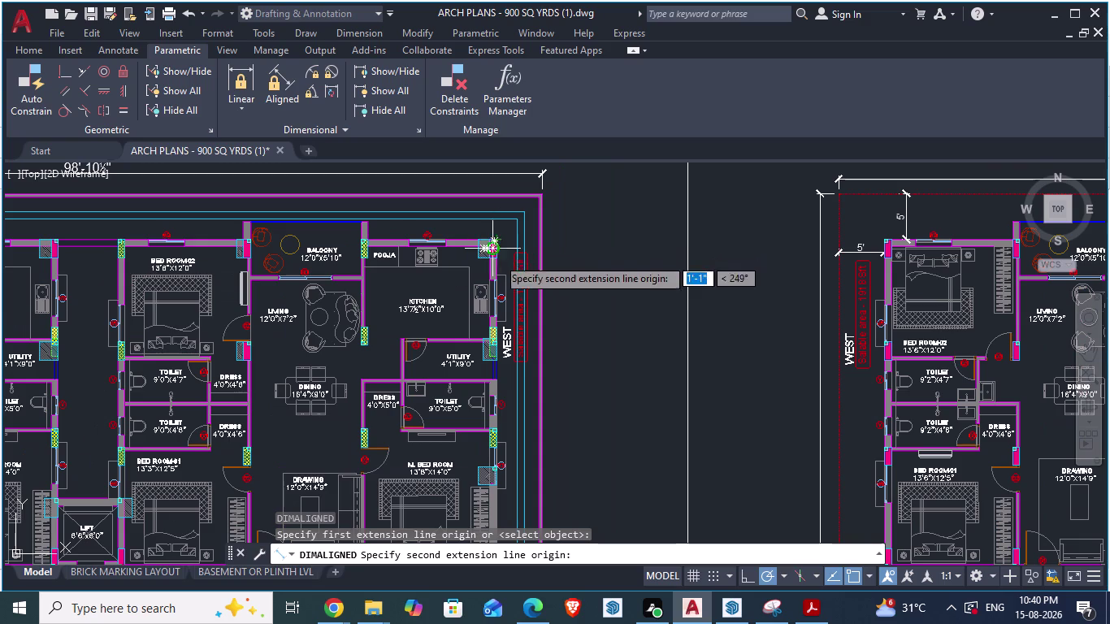
scroll(up, 3)
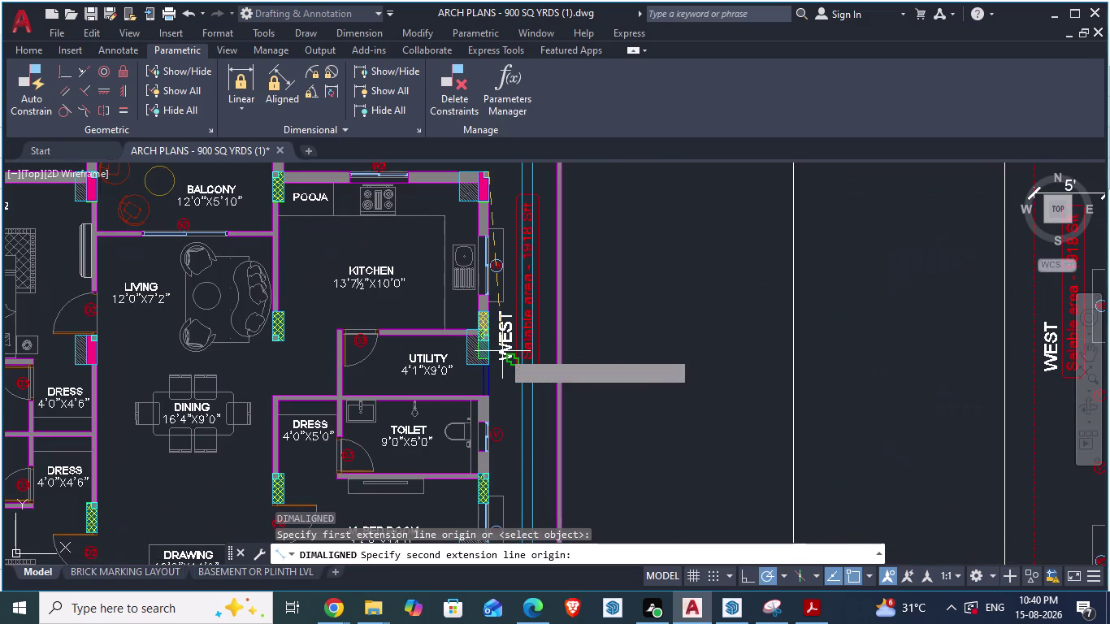
scroll(down, 3)
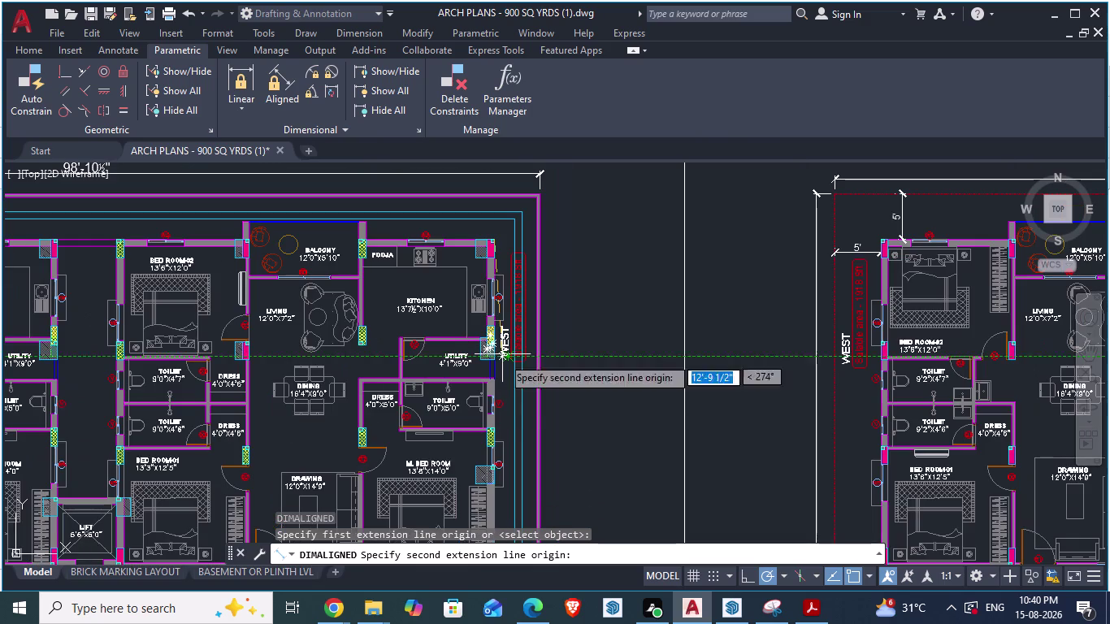
scroll(up, 3)
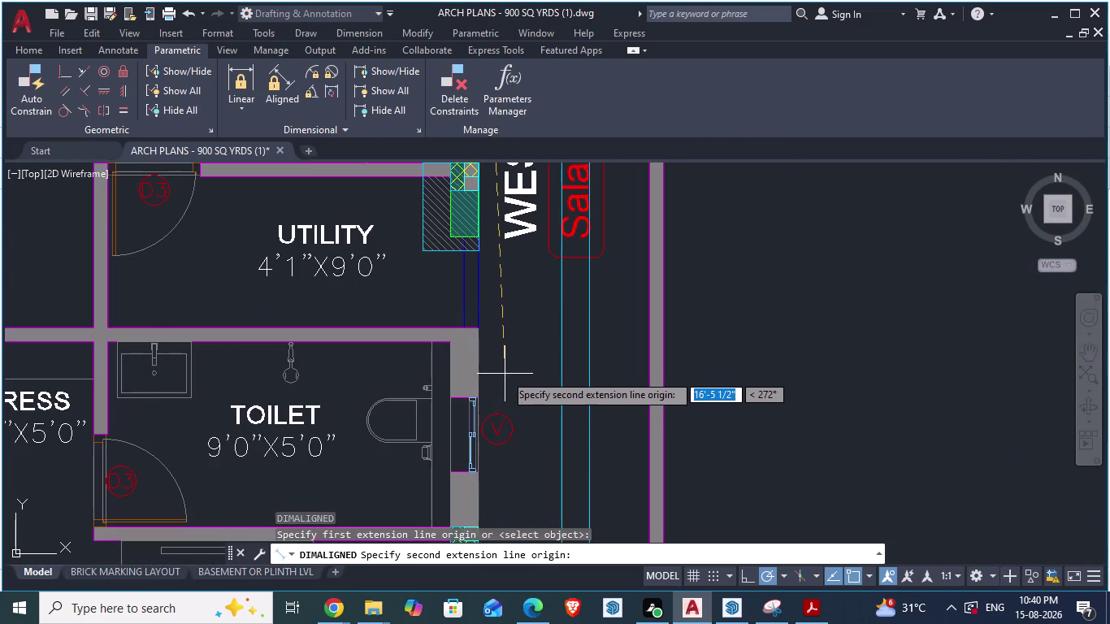
scroll(down, 3)
scroll(down, 3)
scroll(down, 3)
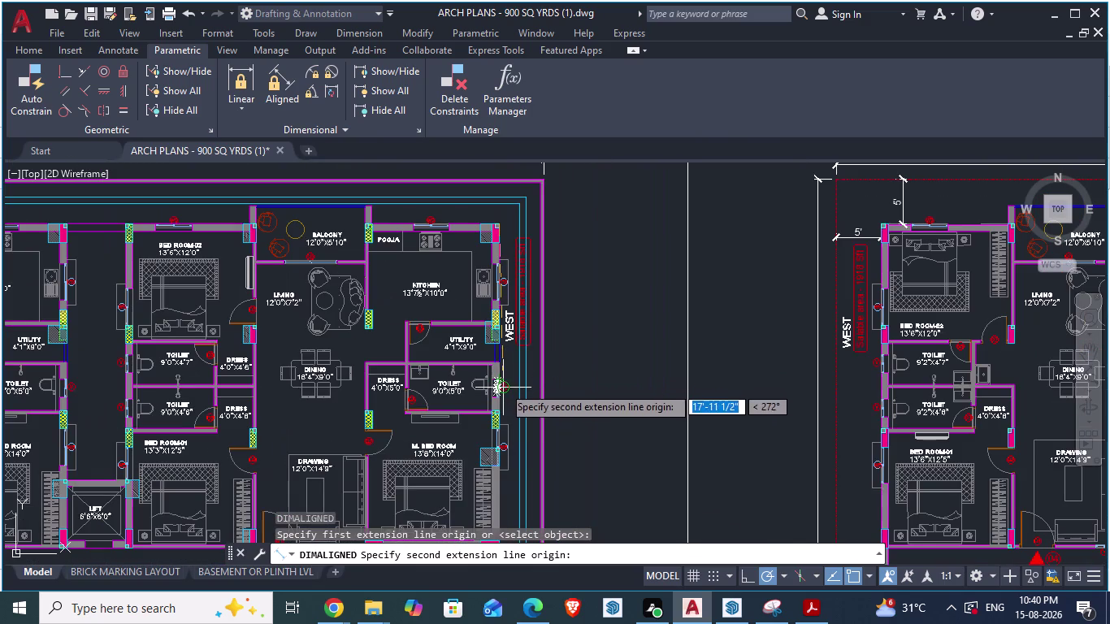
scroll(up, 3)
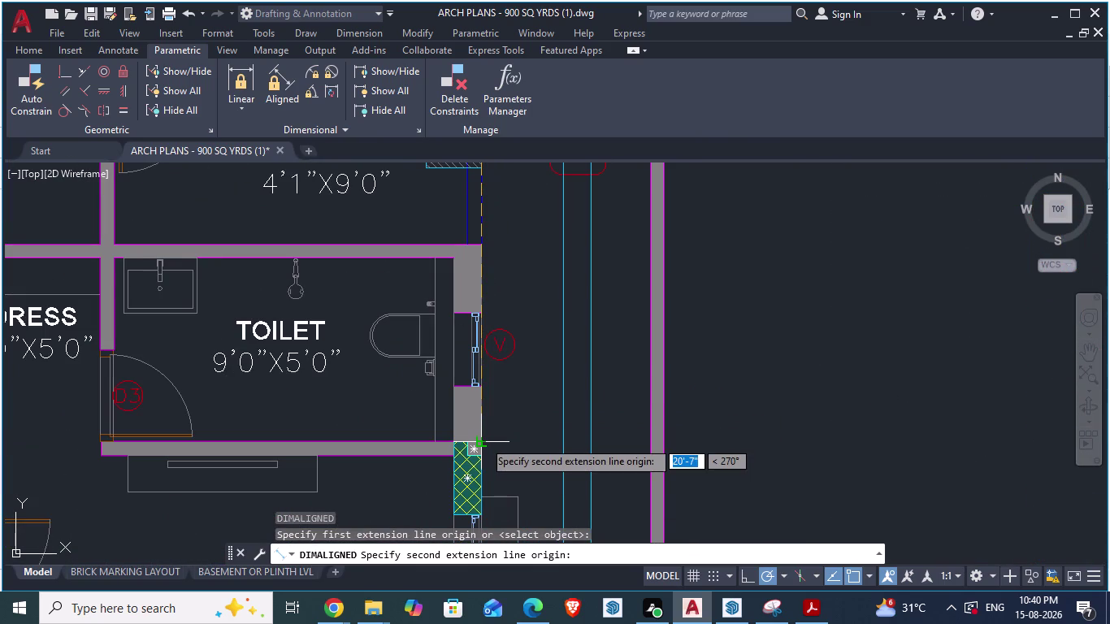
key(Escape)
scroll(down, 3)
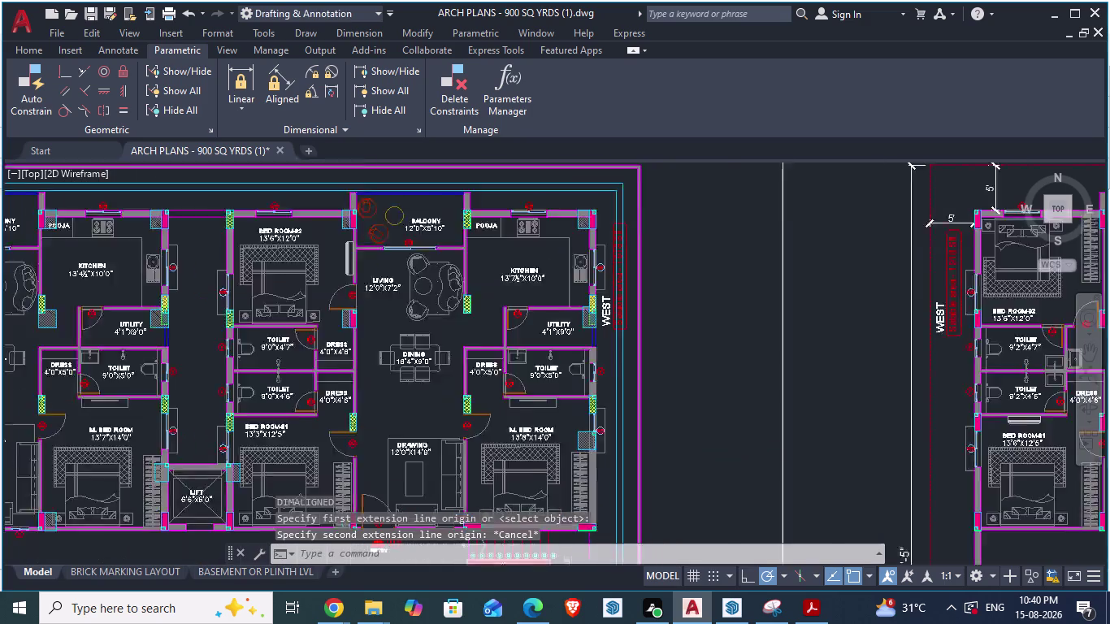
scroll(down, 3)
scroll(up, 3)
Measure from the last cellar parking bay's corner, cancel, and zoom out to all three plans.
text(d)
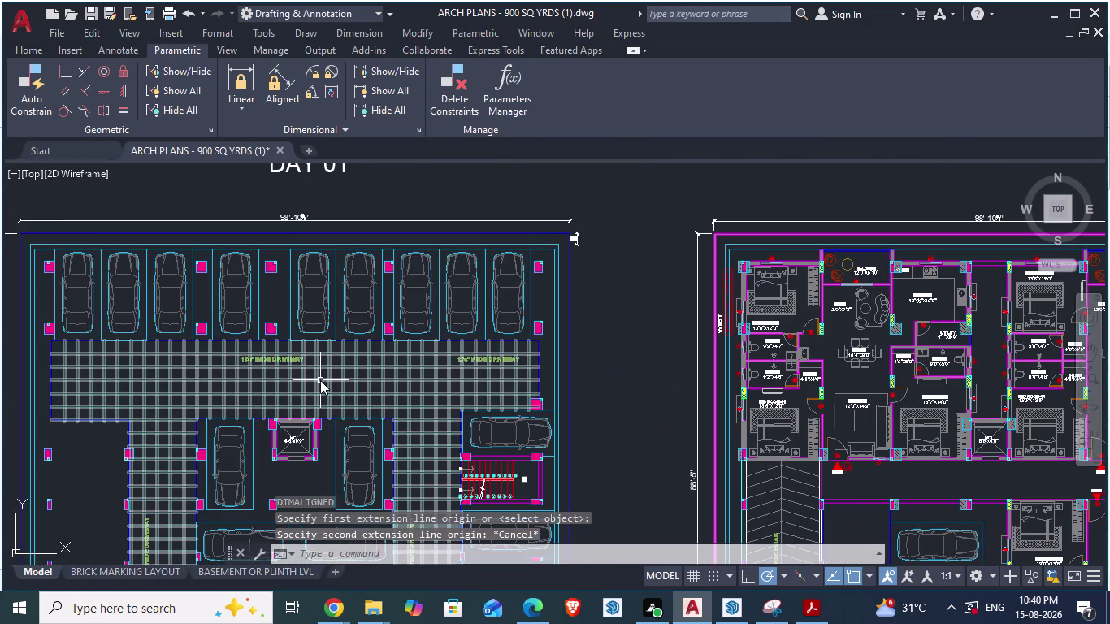
text(a)
key(Return)
scroll(up, 3)
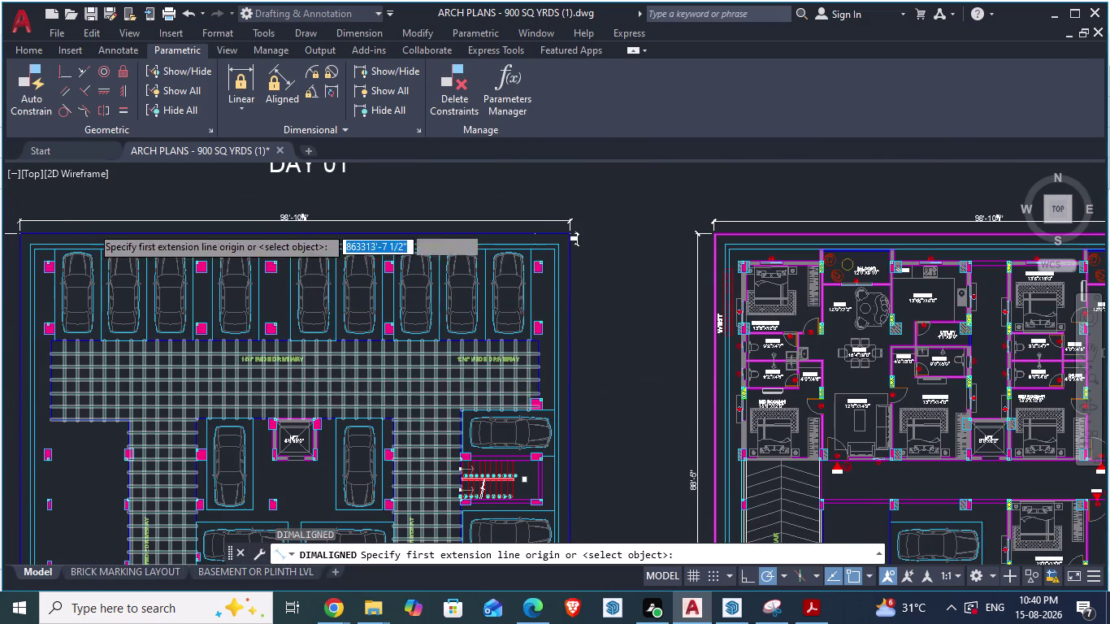
scroll(up, 3)
scroll(down, 3)
scroll(up, 3)
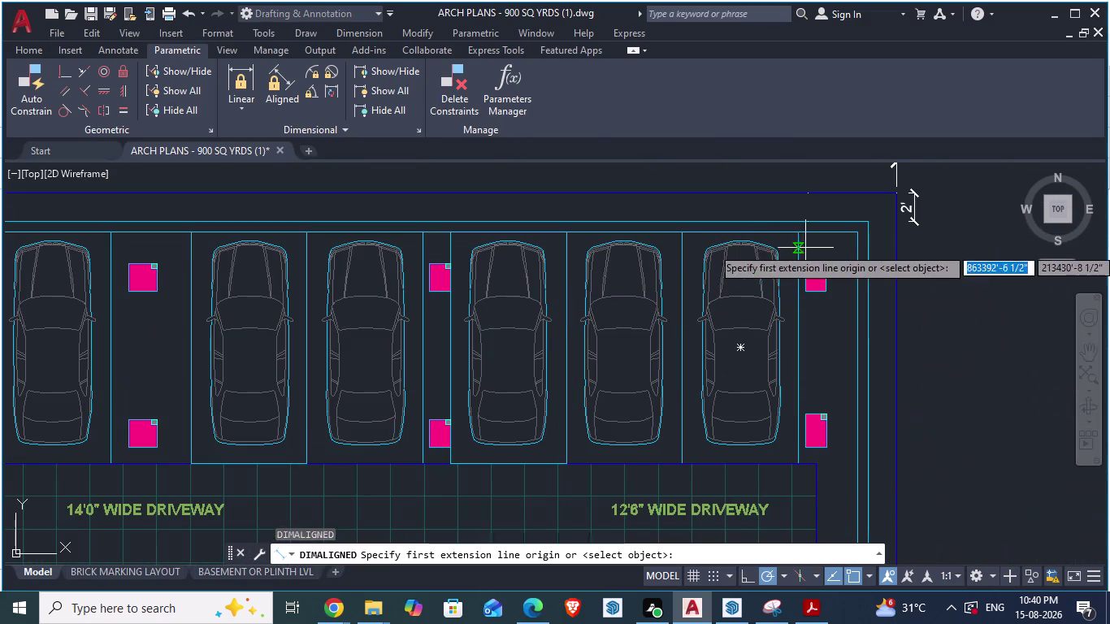
click(858, 238)
scroll(down, 3)
scroll(up, 3)
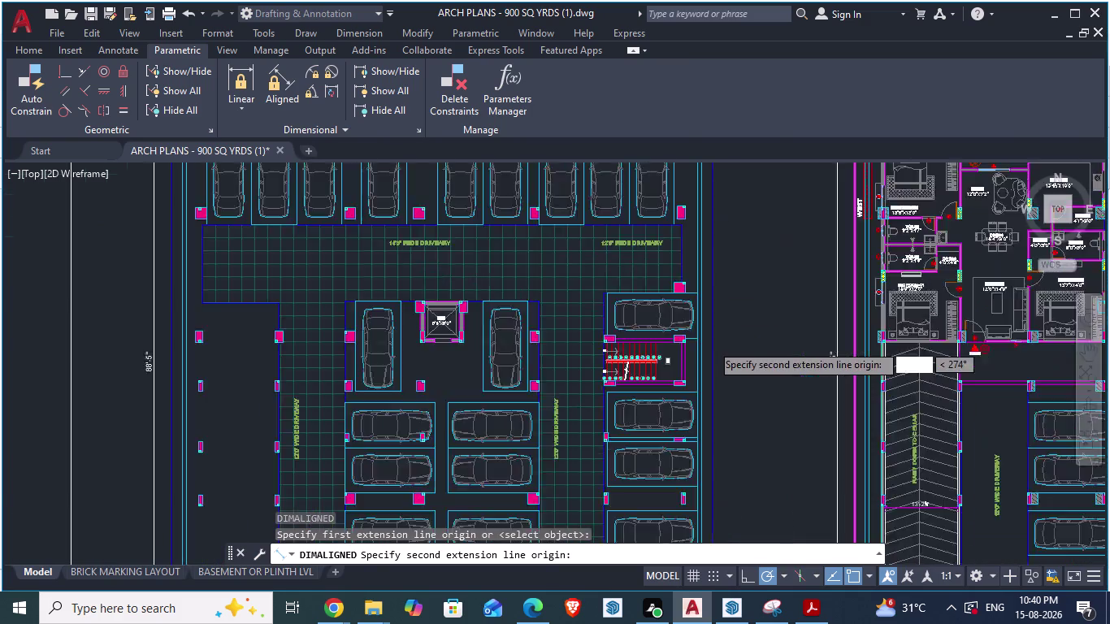
scroll(up, 3)
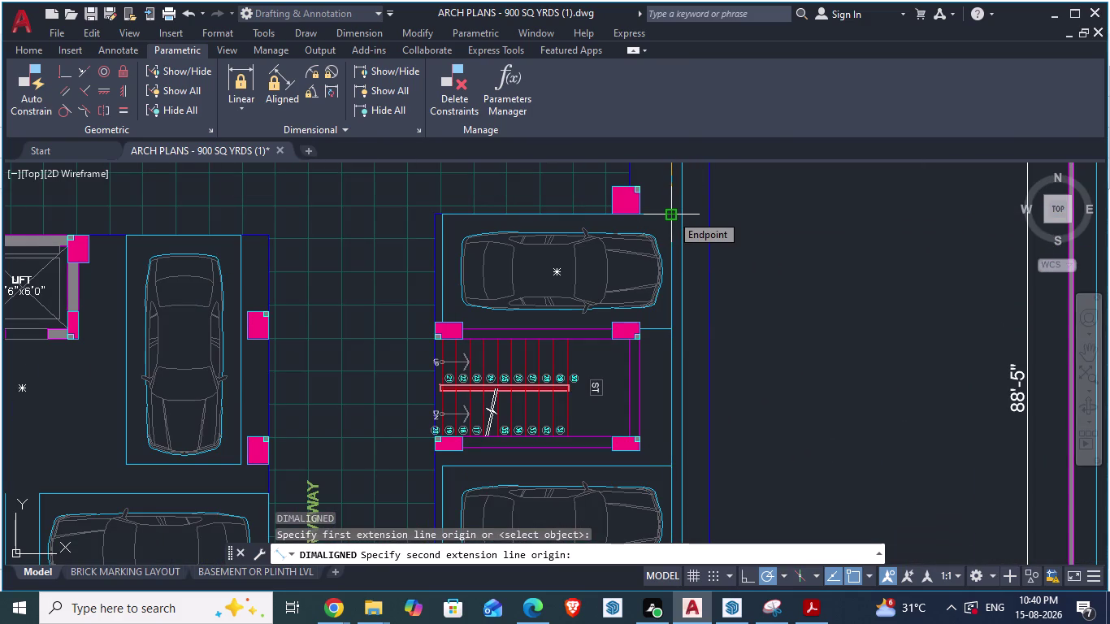
key(Escape)
scroll(down, 3)
scroll(down, 3)
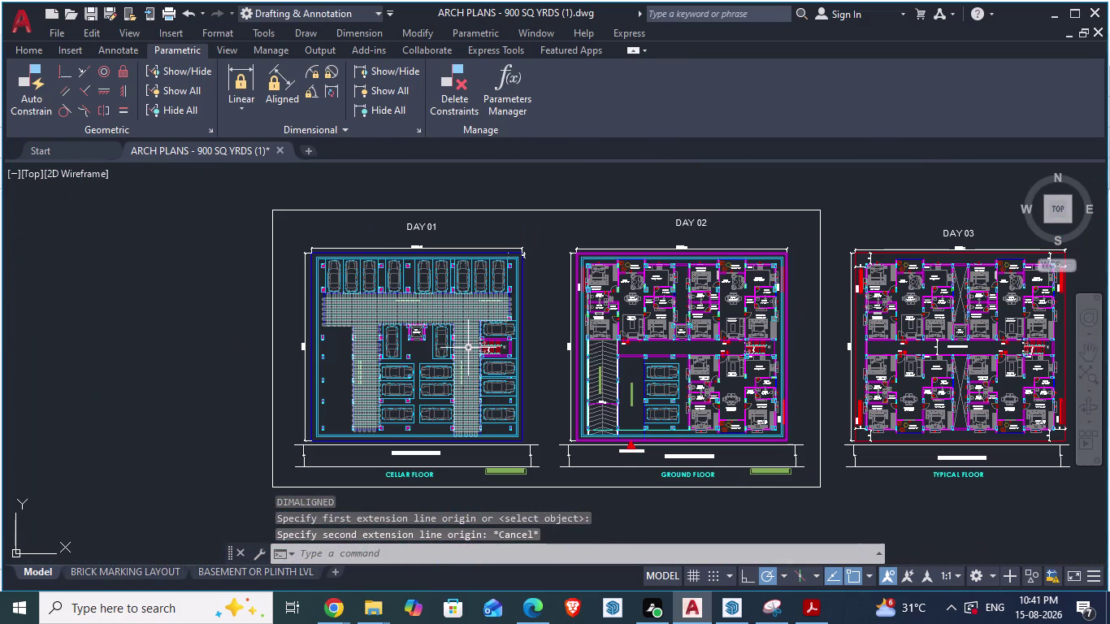
Measure down the DAY 03 plan's WEST wall from its top with DIMALIGNED, then cancel.
scroll(down, 3)
scroll(down, 3)
scroll(up, 3)
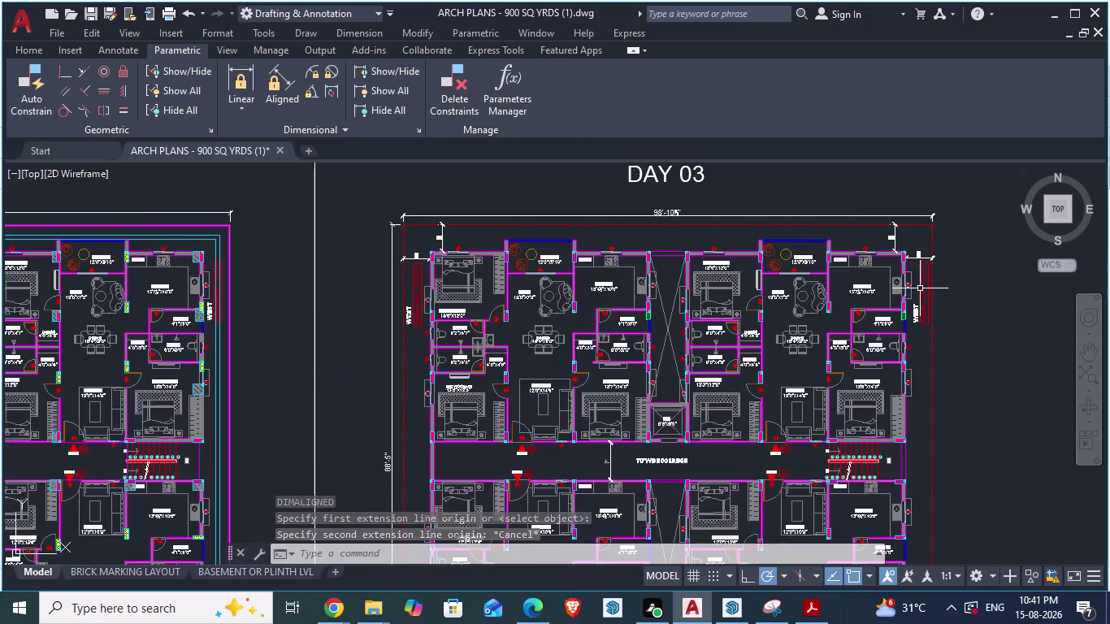
scroll(up, 3)
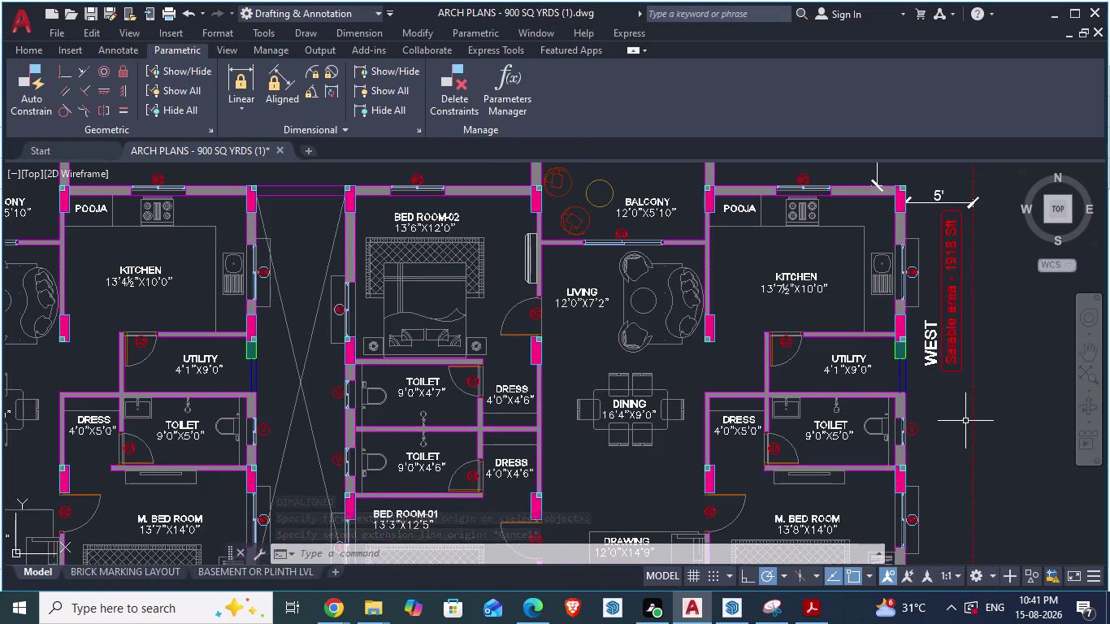
scroll(down, 3)
text(d)
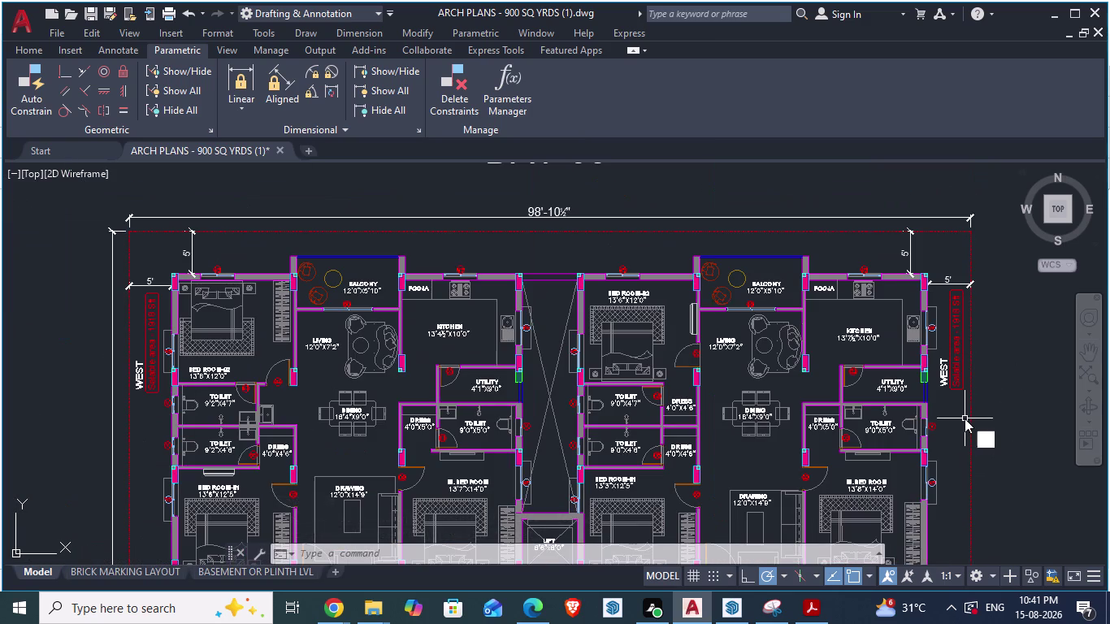
text(a)
key(Return)
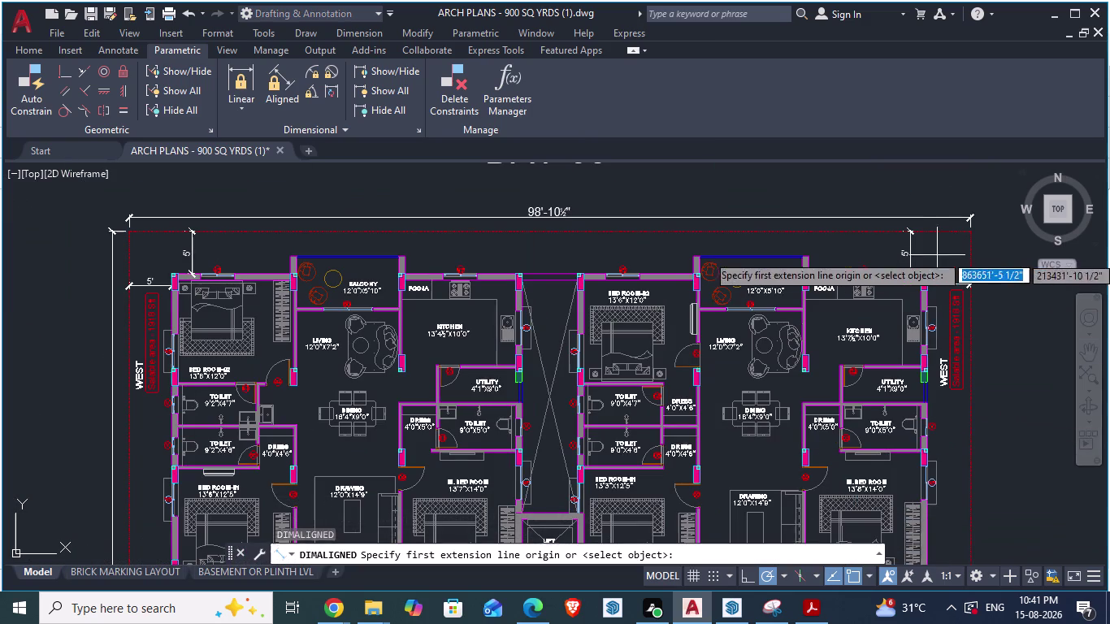
click(927, 231)
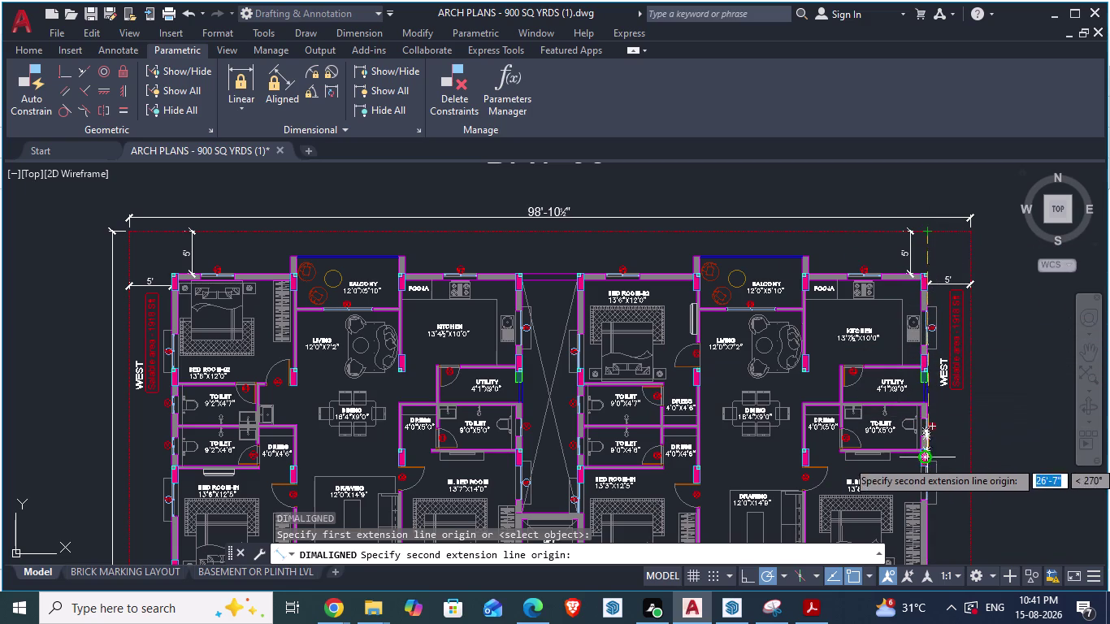
scroll(up, 3)
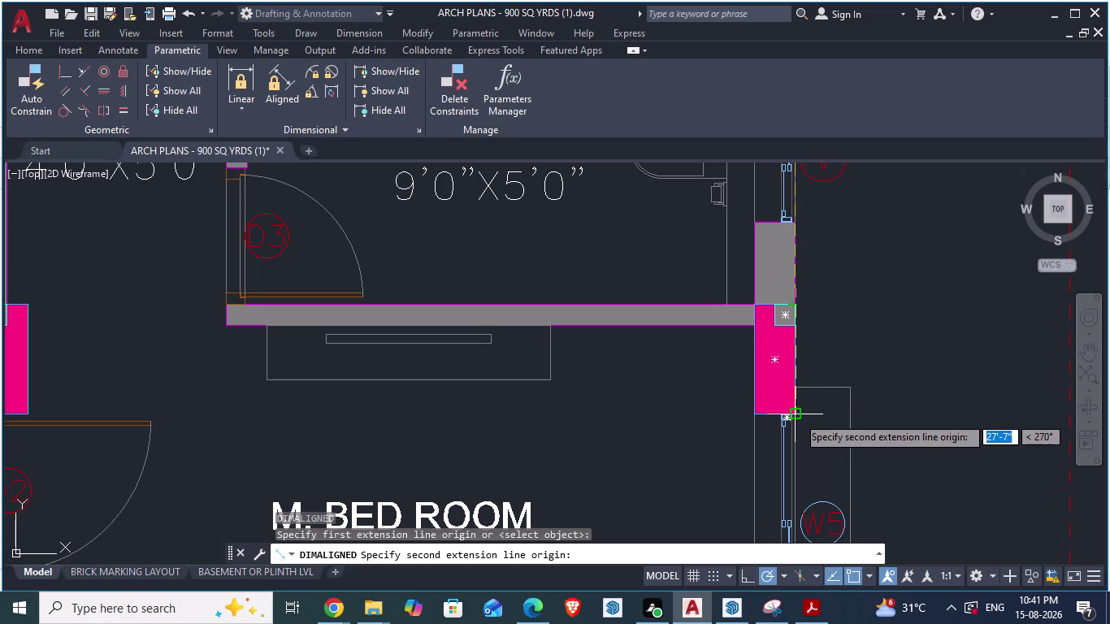
key(Escape)
scroll(down, 3)
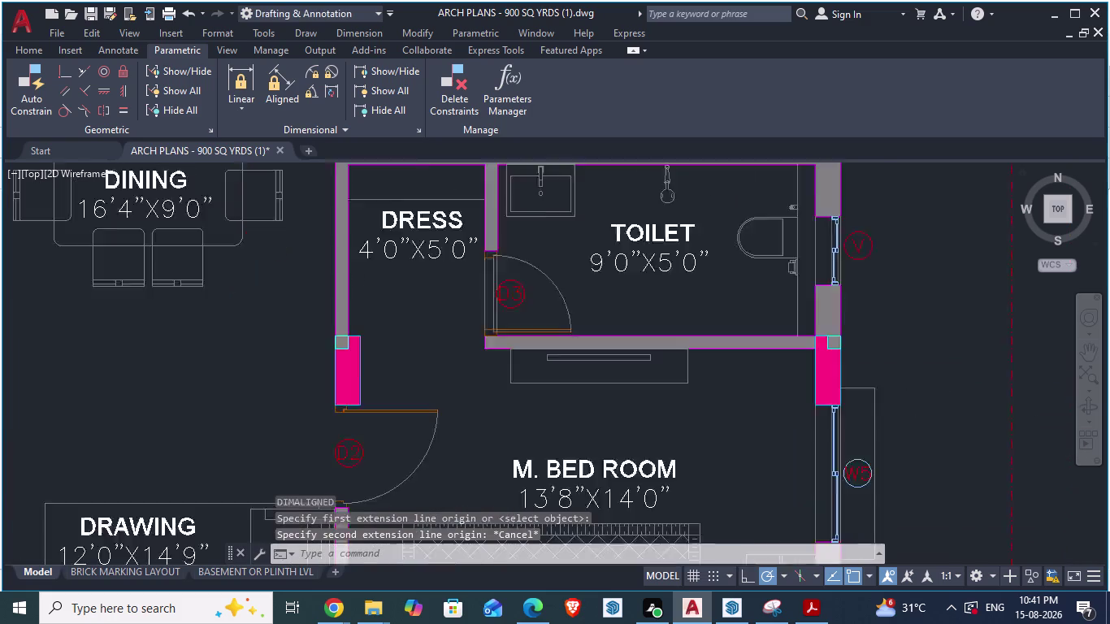
scroll(down, 3)
scroll(down, 3)
scroll(up, 3)
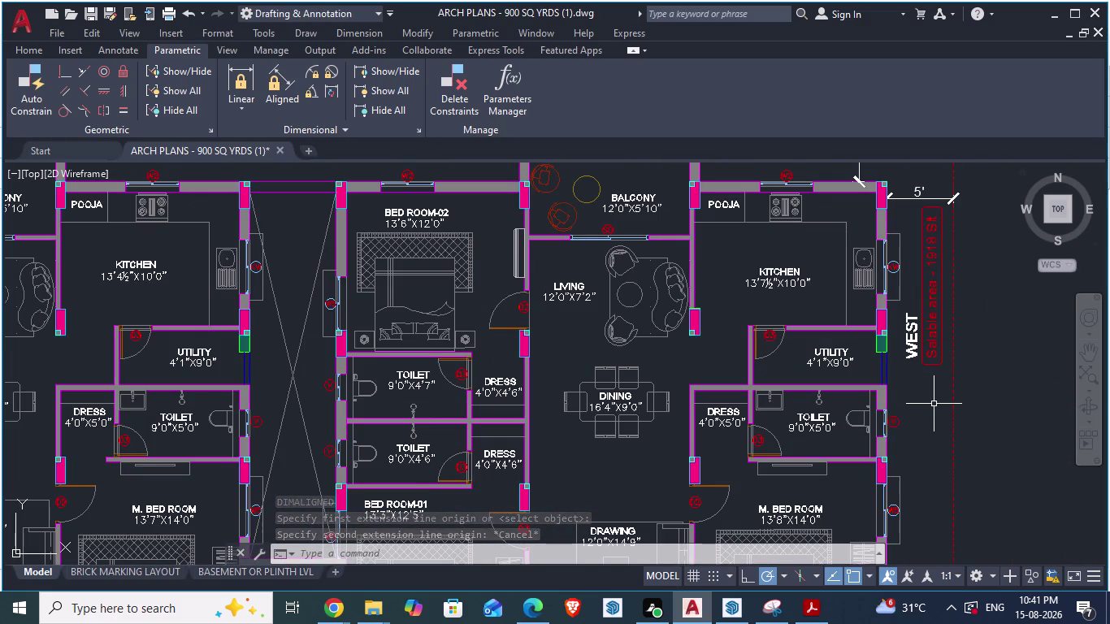
Glance at the SketchUp model, return, and zoom to the cellar plan's top row of bays.
key(alt+Tab)
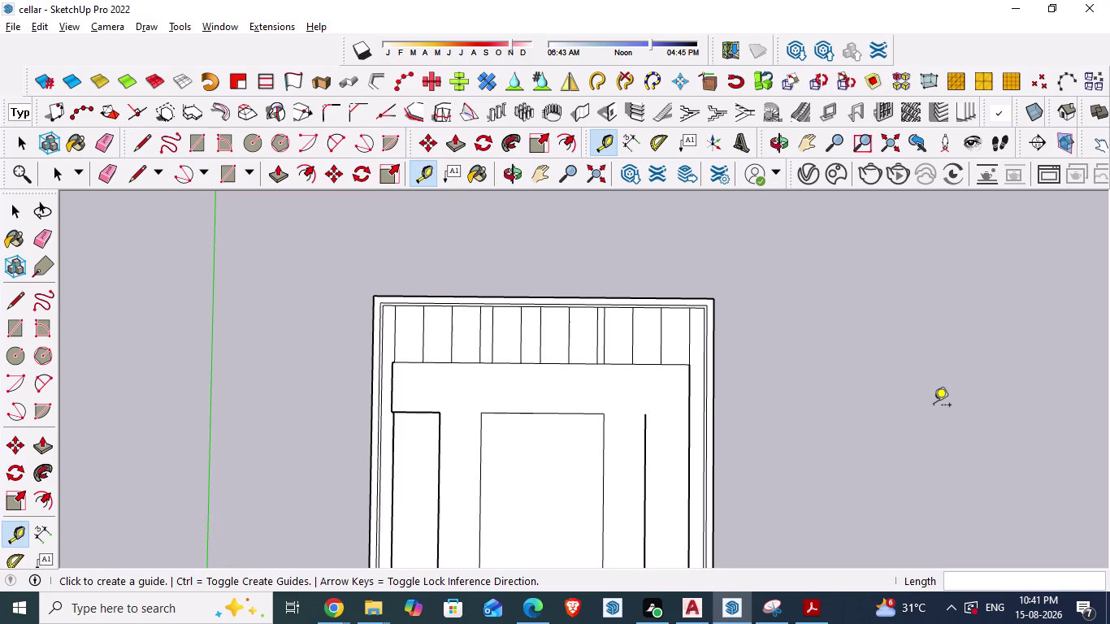
key(alt+Tab)
scroll(down, 3)
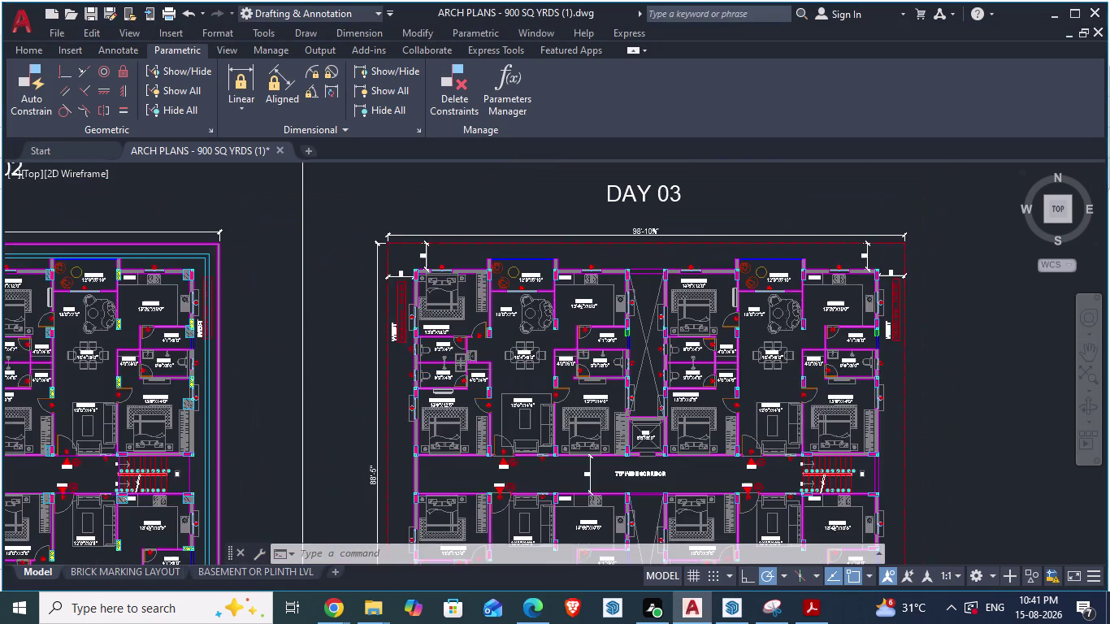
scroll(down, 3)
scroll(up, 3)
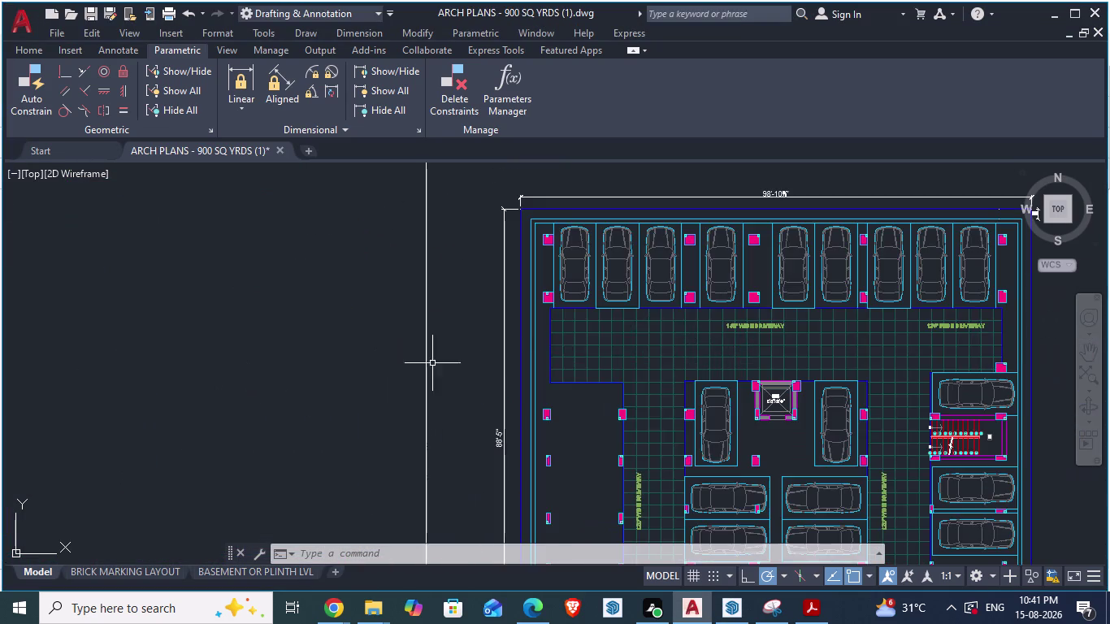
scroll(down, 3)
scroll(up, 3)
scroll(down, 3)
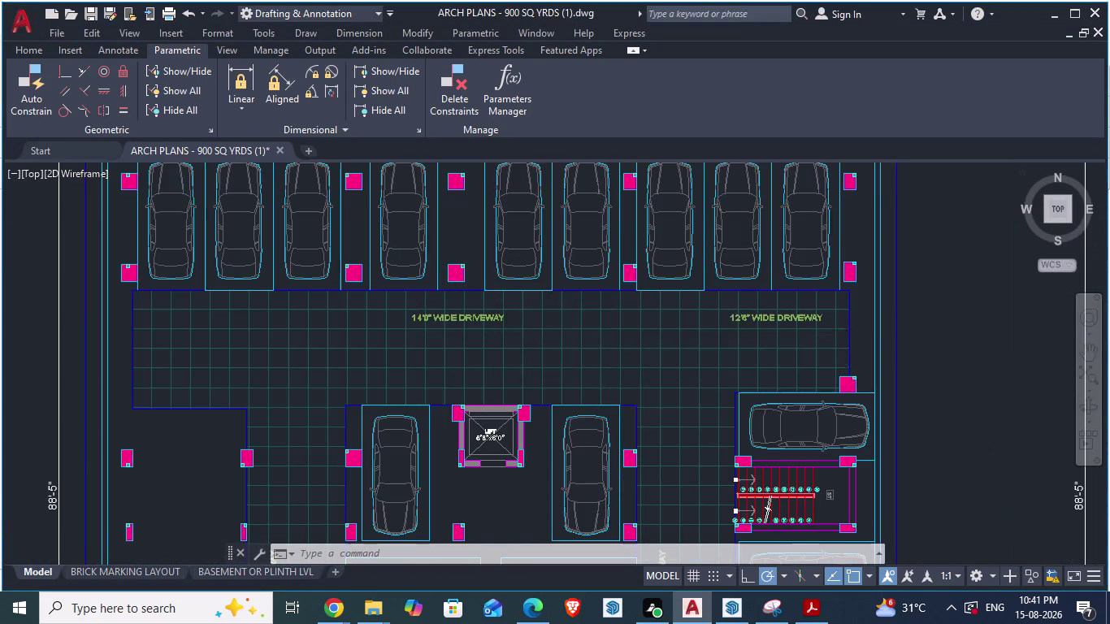